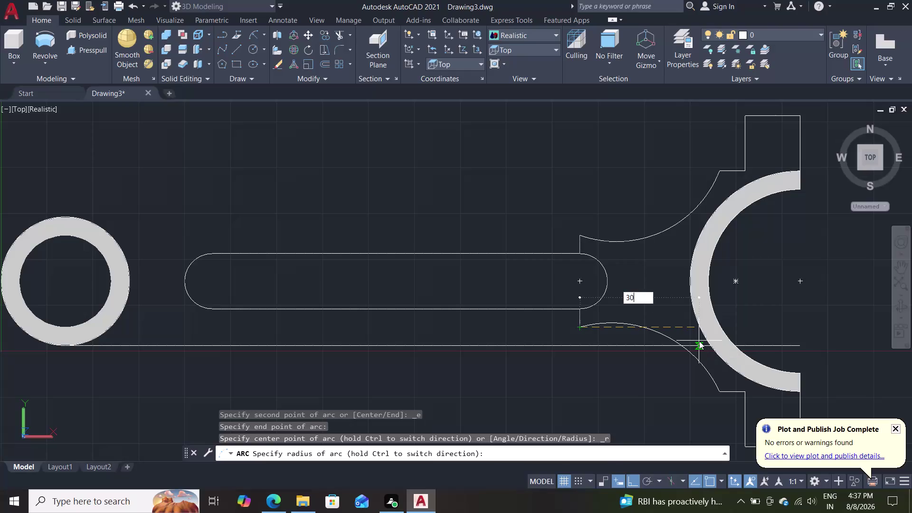
Finish the lower fillet arc with radius 30, then begin a new line.
key(Return)
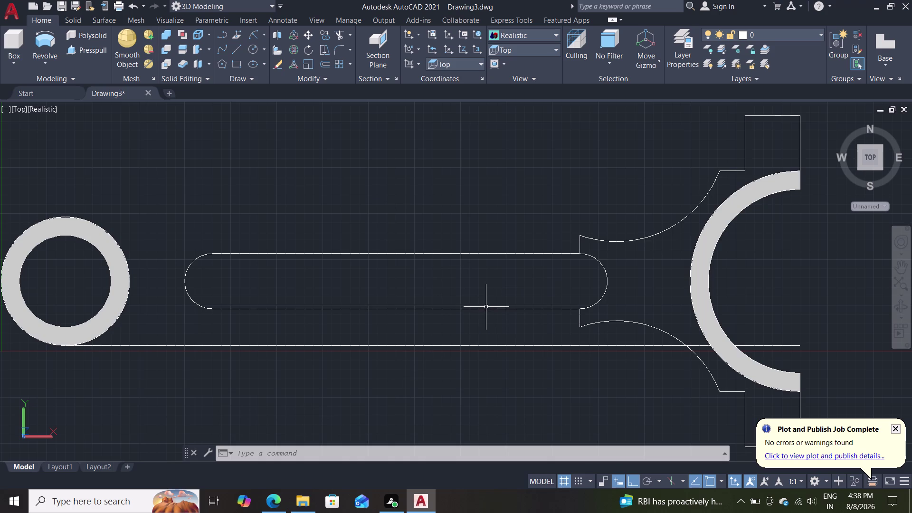
scroll(down, 3)
scroll(up, 3)
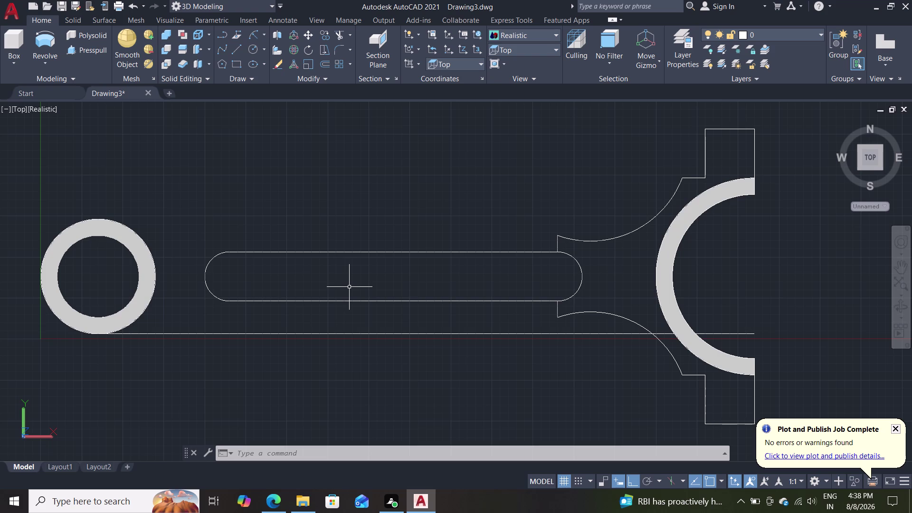
key(l)
key(Return)
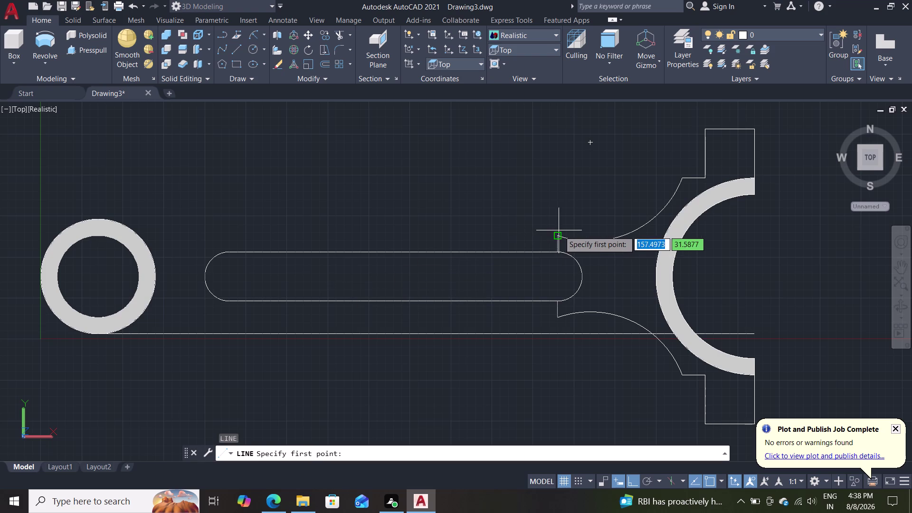
Draw the upper web edge from the big-end corner to the small-end ring.
click(558, 237)
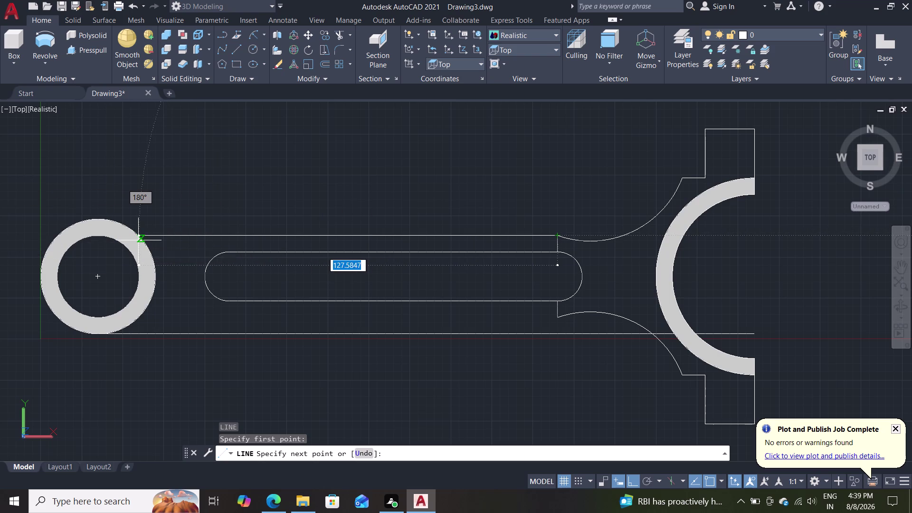
scroll(up, 3)
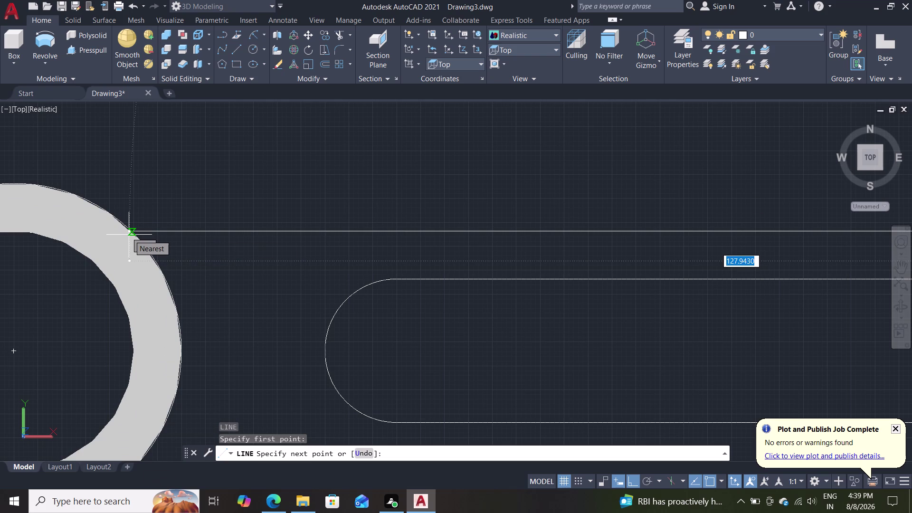
click(129, 235)
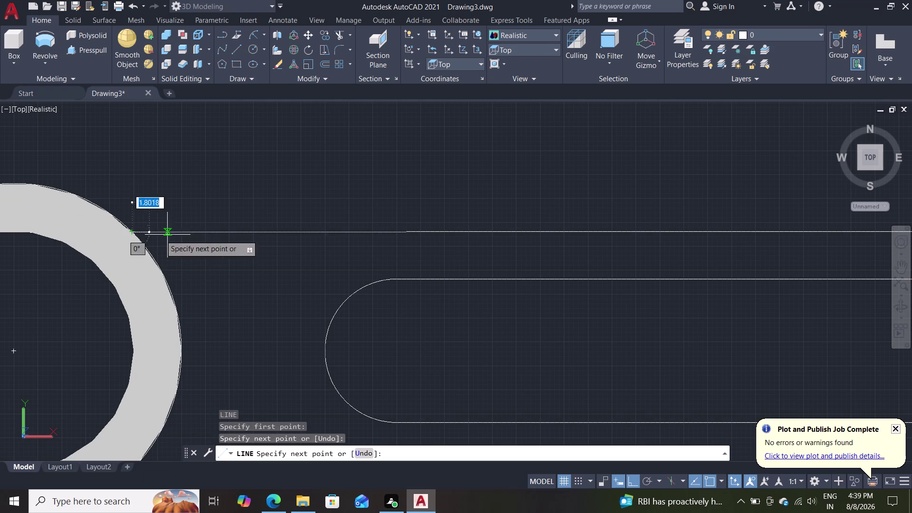
key(Escape)
scroll(down, 3)
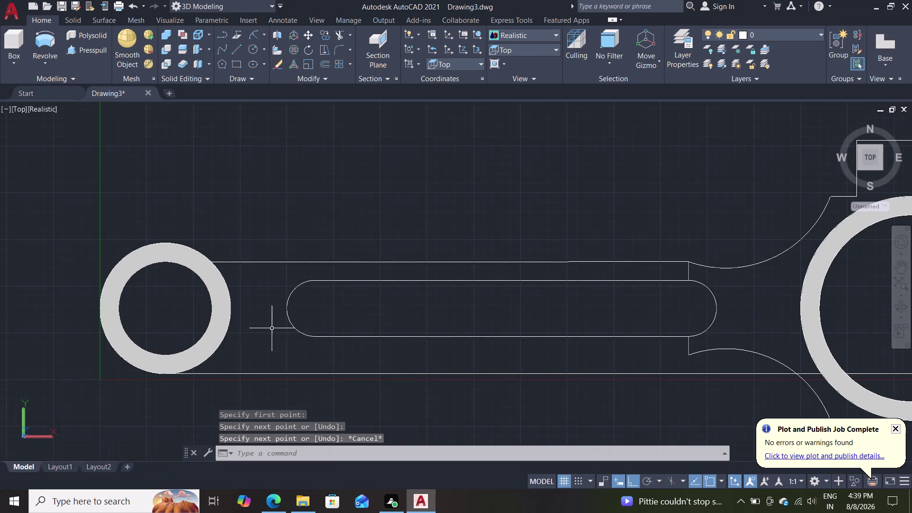
Draw the lower web edge from the big end to the small-end ring.
key(l)
key(Return)
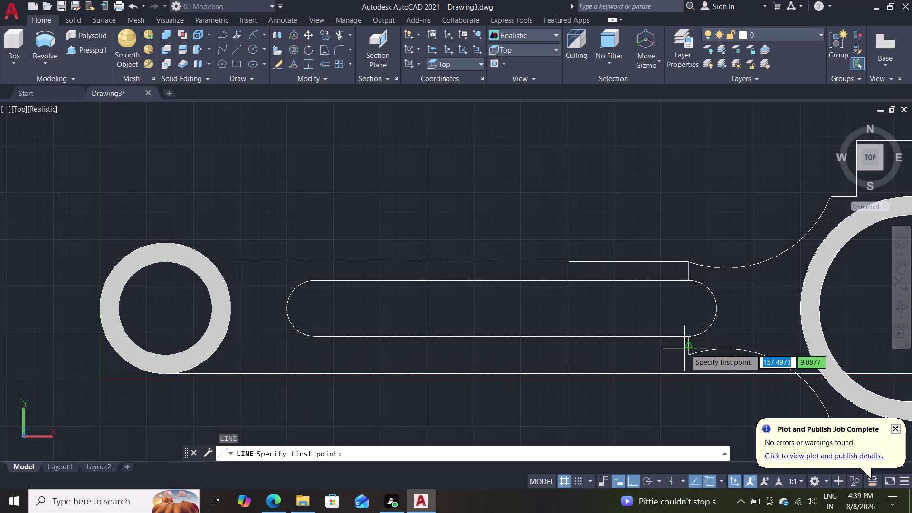
click(689, 354)
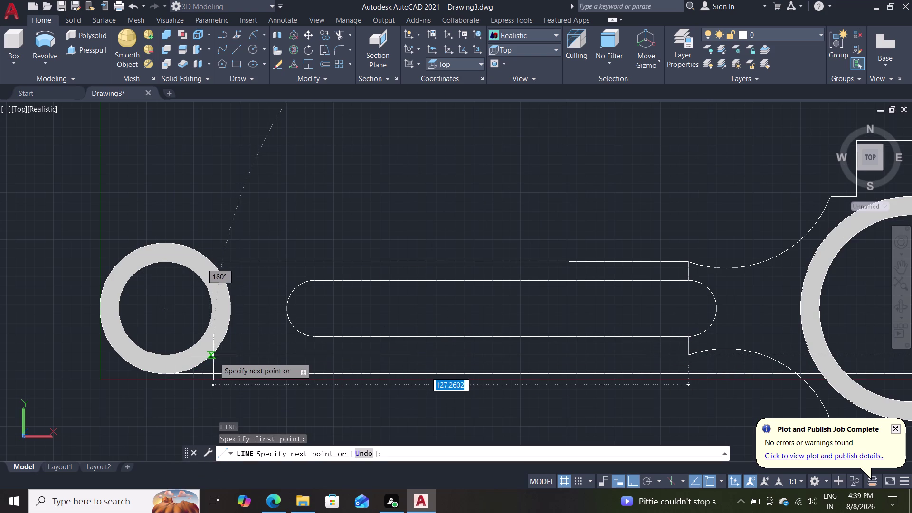
click(214, 357)
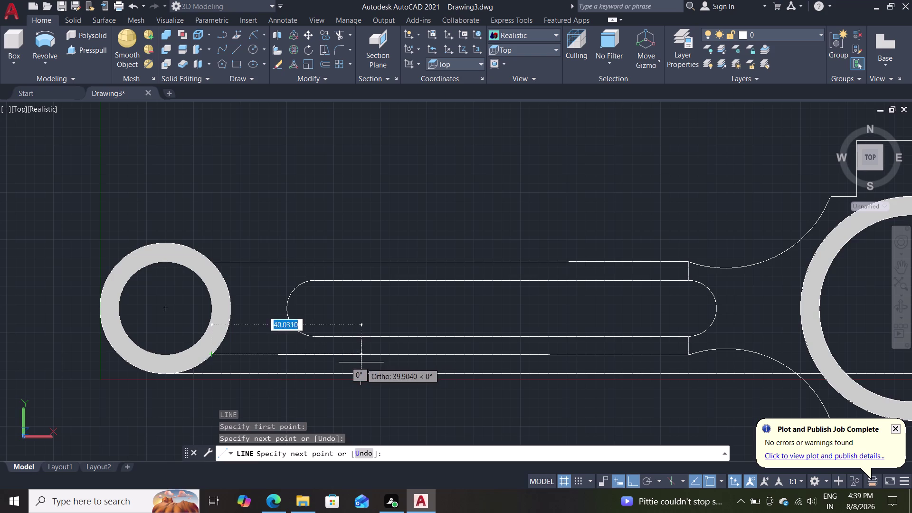
key(Escape)
scroll(up, 3)
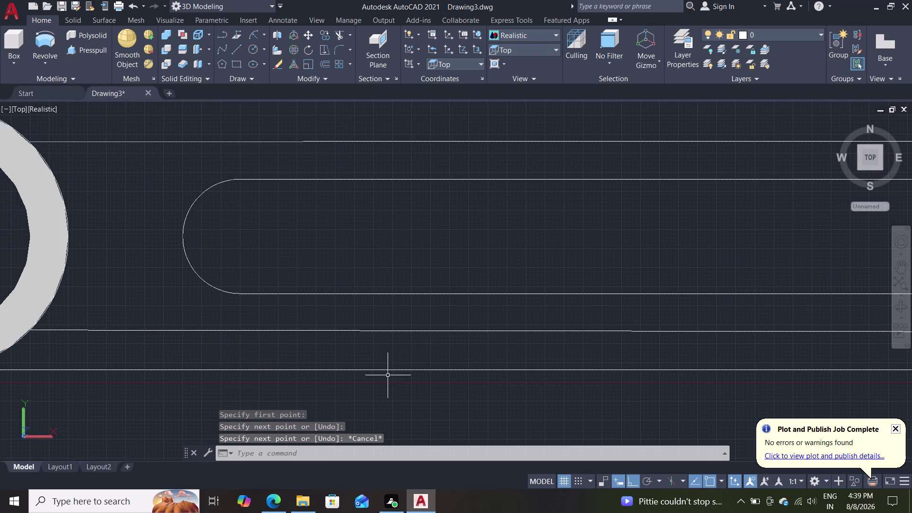
scroll(down, 3)
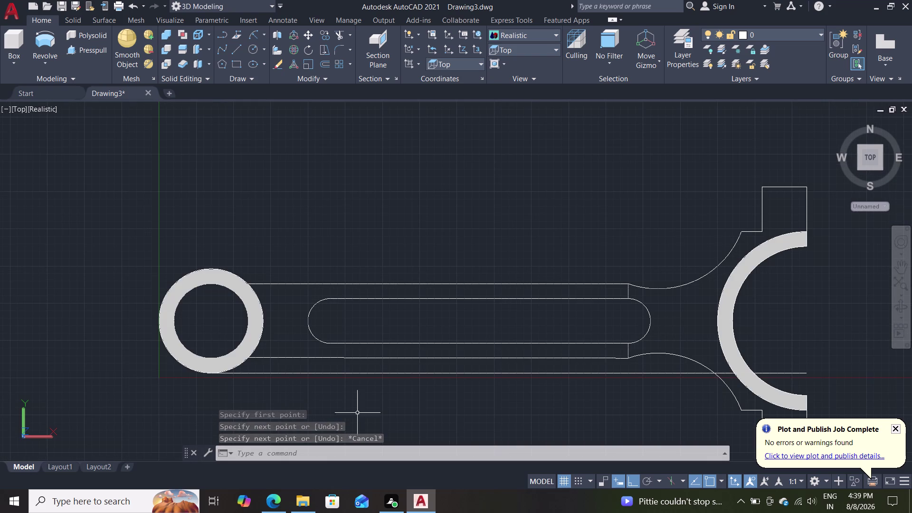
Delete the stray short line and the old lower web edge.
click(628, 352)
key(Delete)
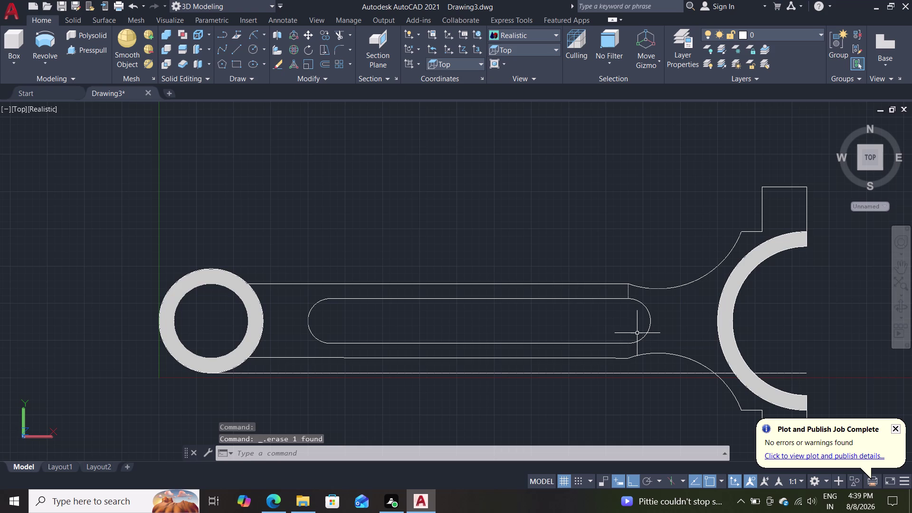
click(627, 295)
key(Delete)
click(576, 360)
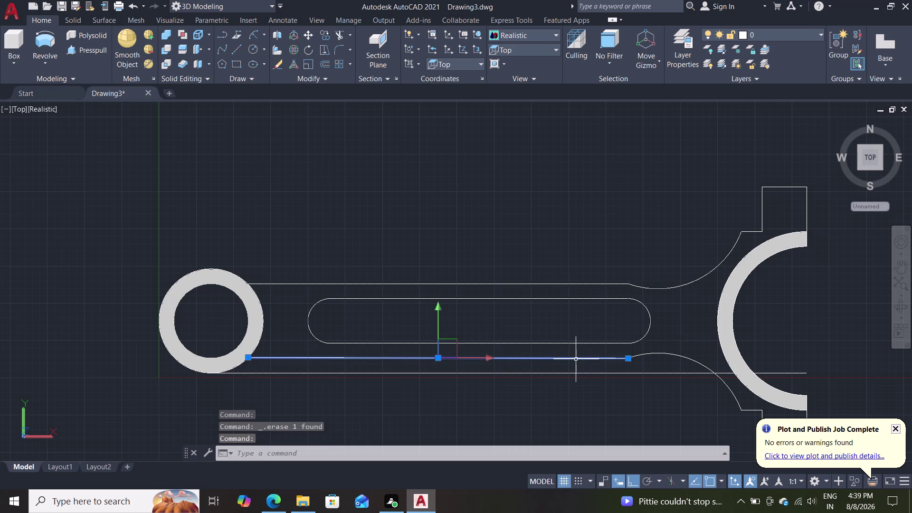
key(Delete)
Redraw the lower web edge from the web corner past the small-end ring.
key(l)
key(Return)
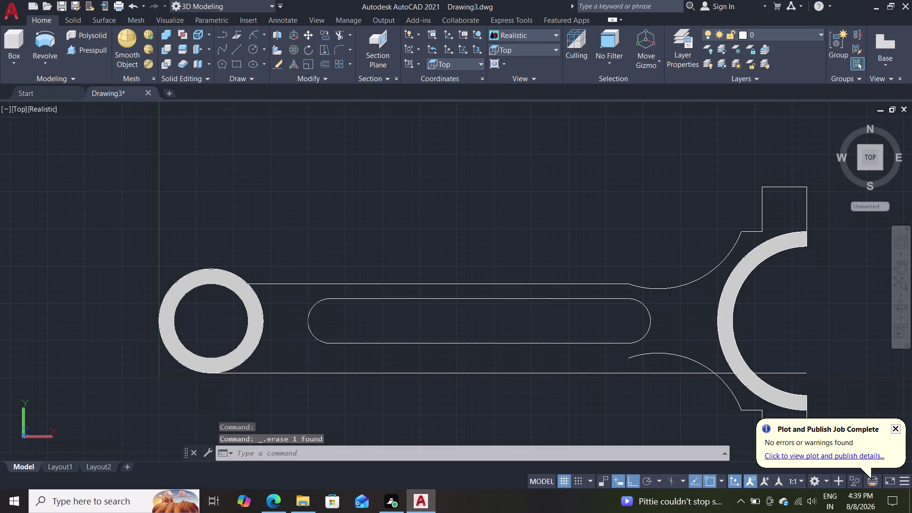
click(627, 358)
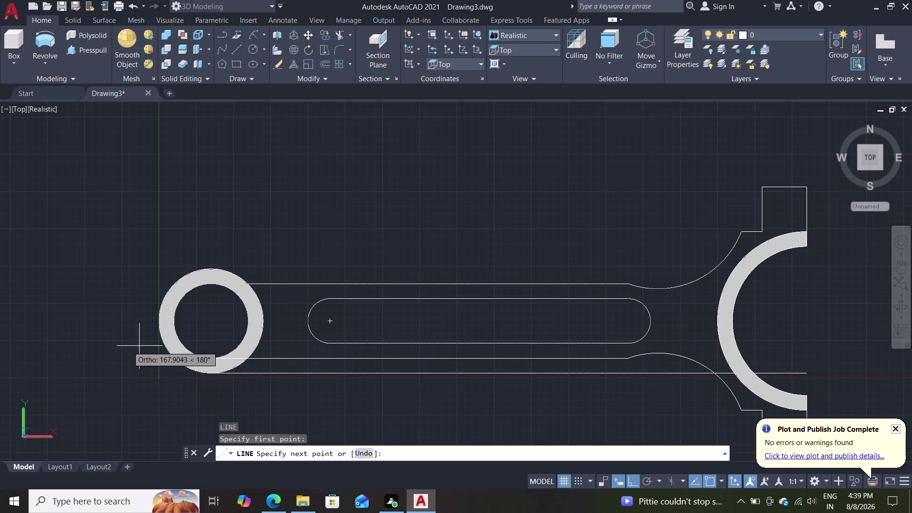
click(69, 351)
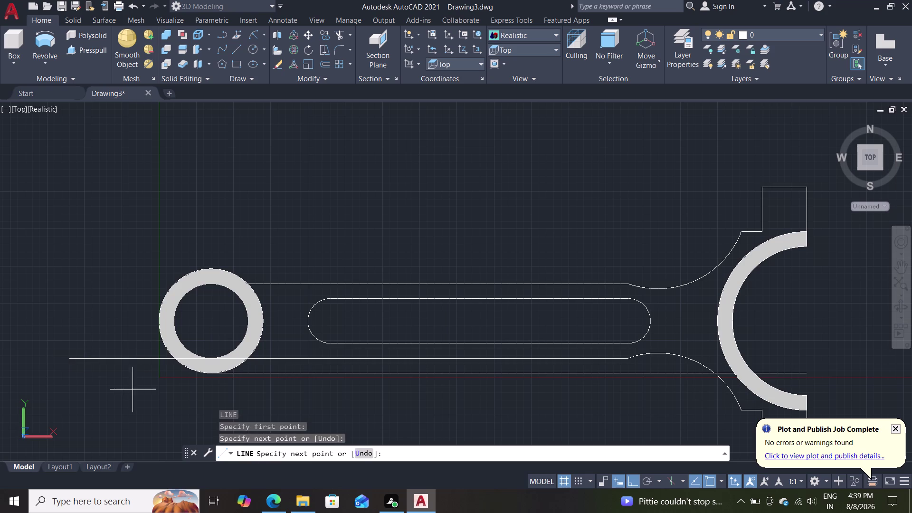
key(Escape)
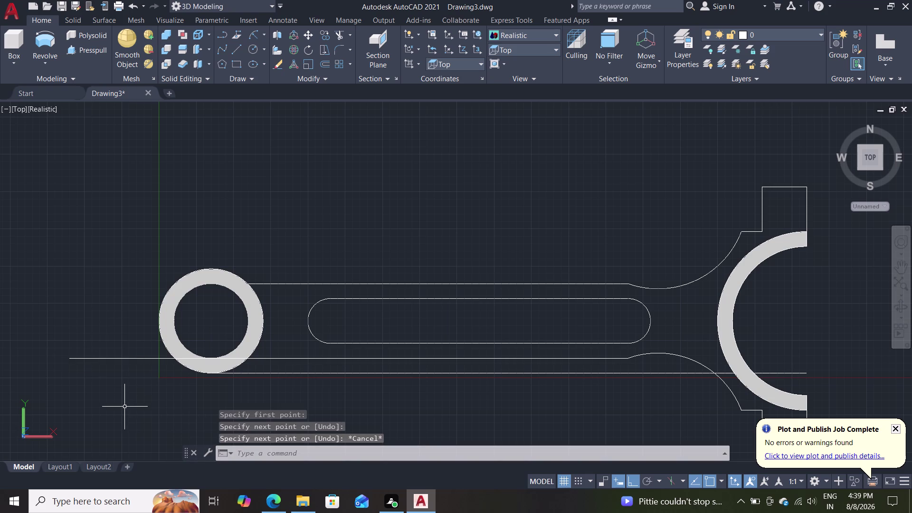
Trim the edge's overhang beyond the ring and switch to 2D Wireframe.
text(tr)
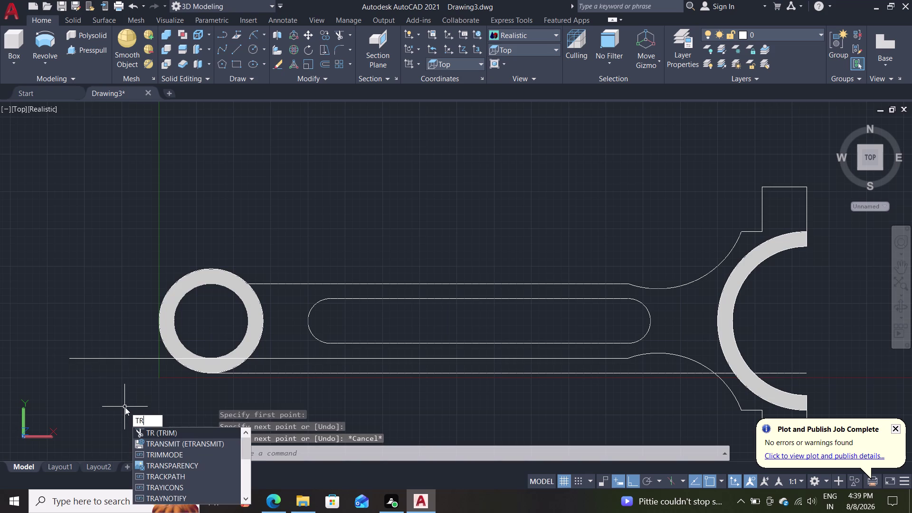
key(Return)
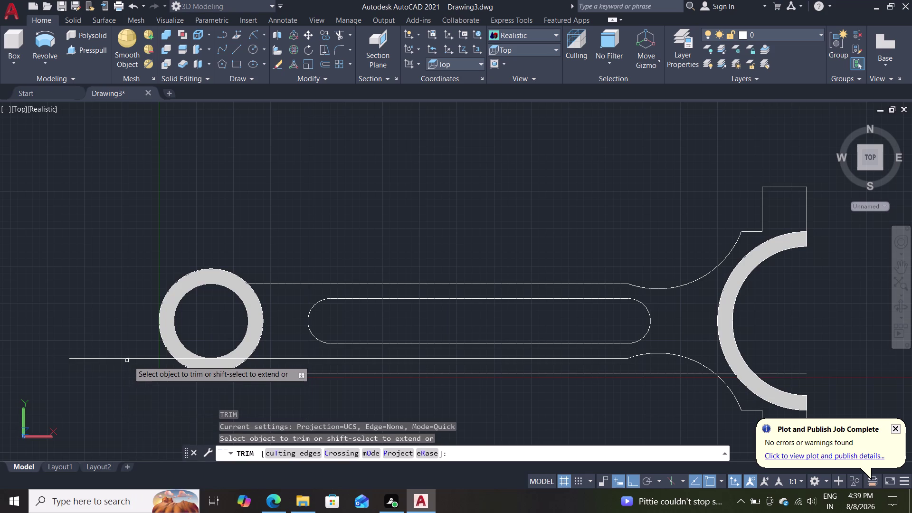
click(131, 358)
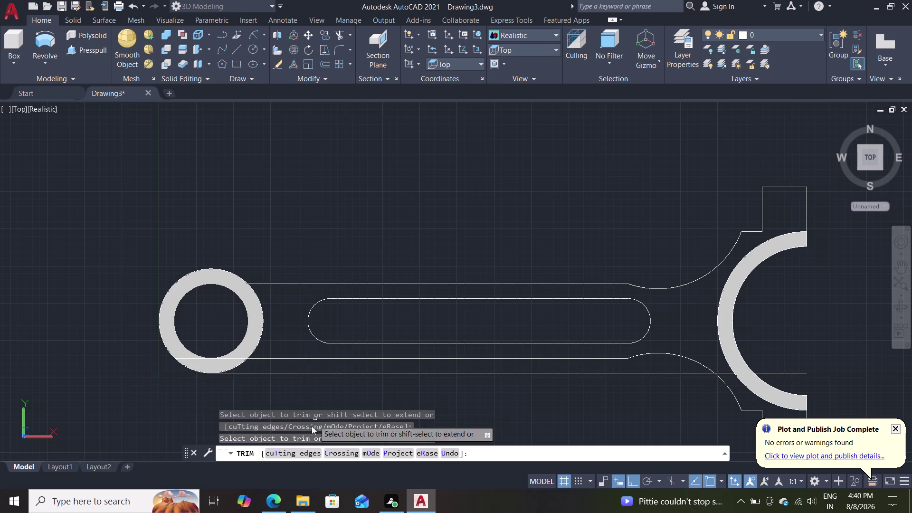
key(Escape)
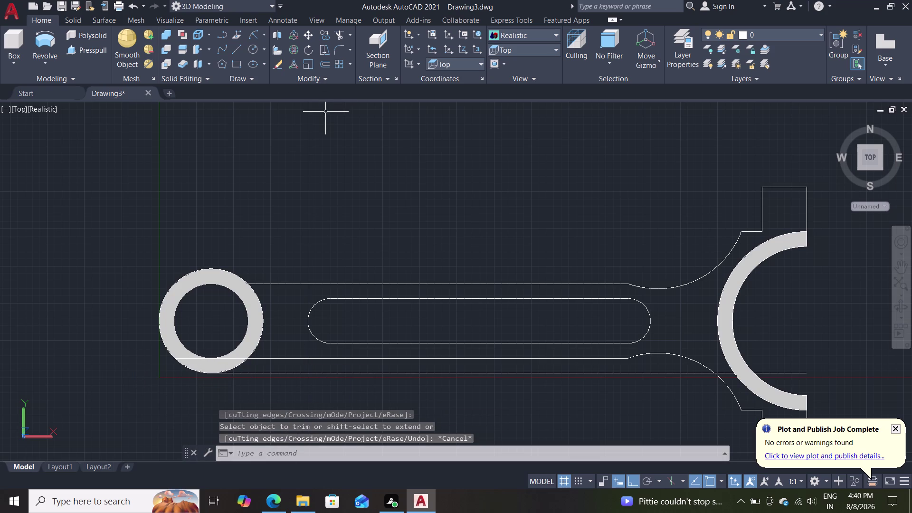
click(532, 37)
click(506, 54)
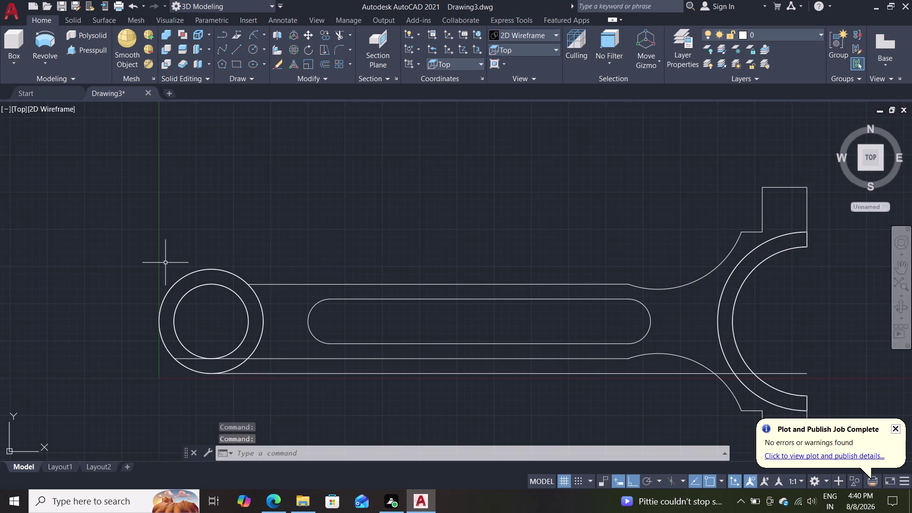
Trim the leftover web edge pieces inside the small-end ring.
key(e)
key(Return)
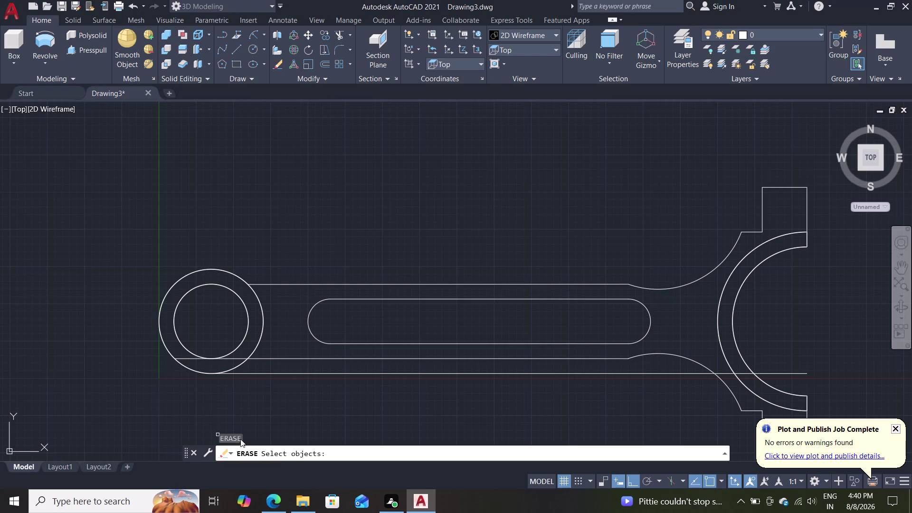
key(Escape)
key(t)
key(r)
key(Return)
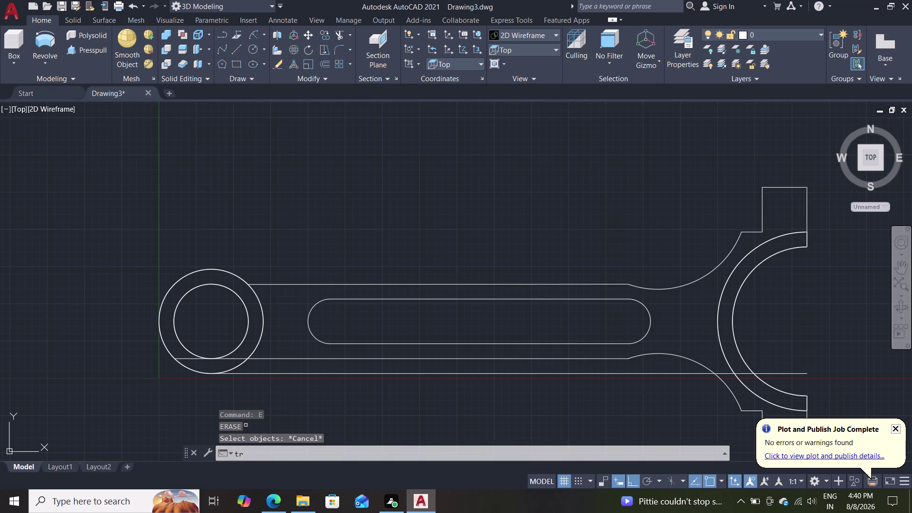
click(233, 358)
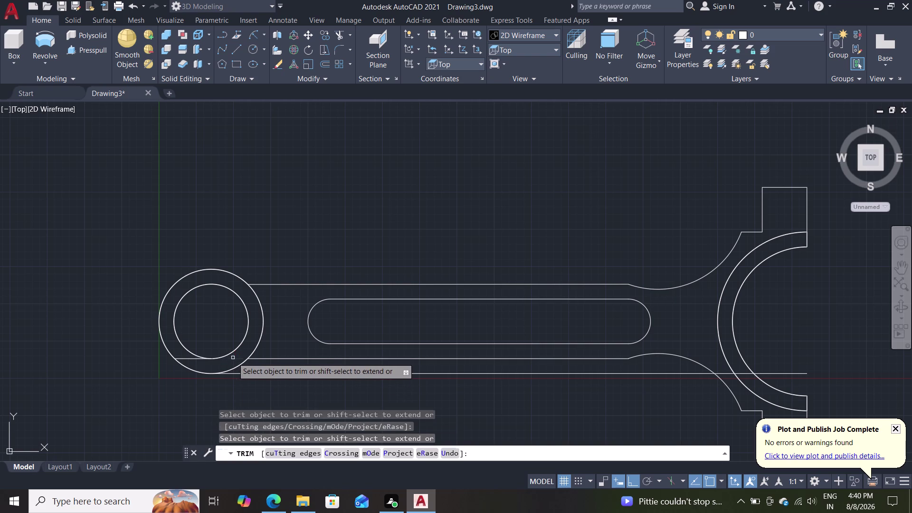
click(196, 359)
key(Escape)
Erase the long horizontal construction line beneath the shank.
key(Escape)
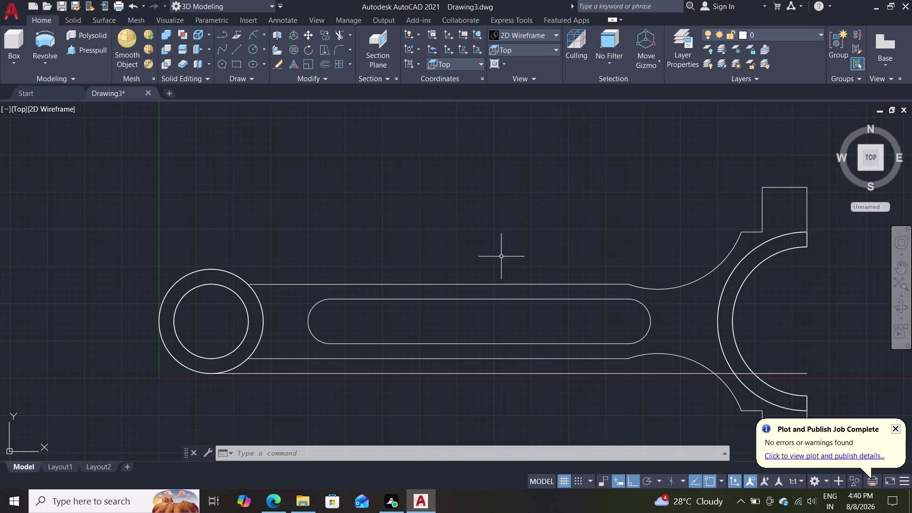
double_click(583, 375)
key(Delete)
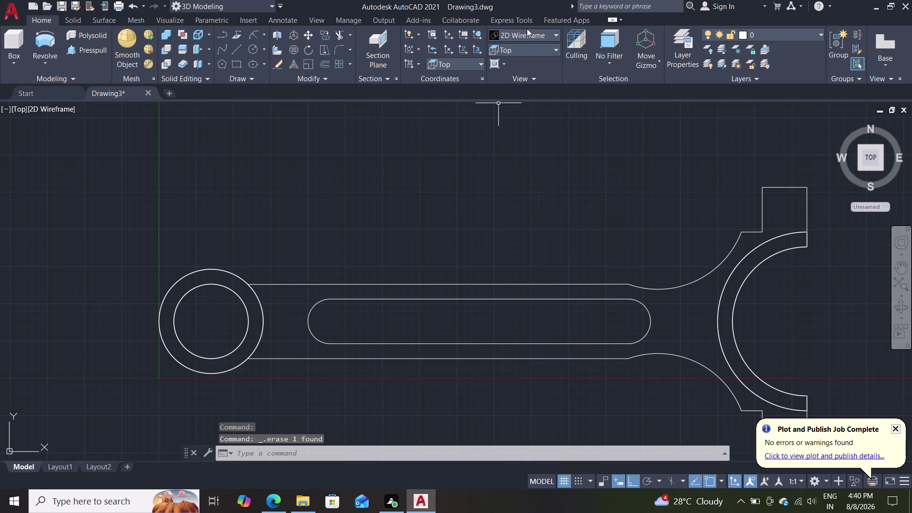
Switch to the SW Isometric view with the Shades of Gray visual style.
click(520, 51)
click(519, 134)
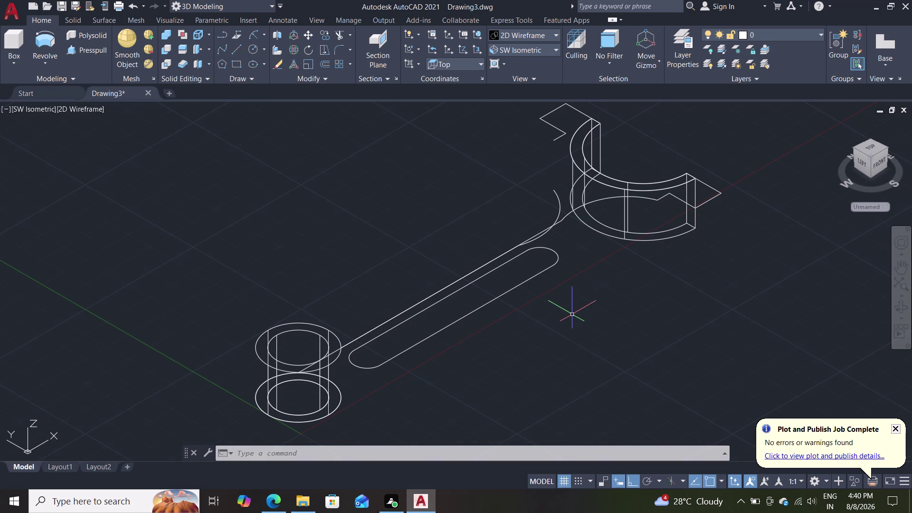
click(523, 33)
click(612, 112)
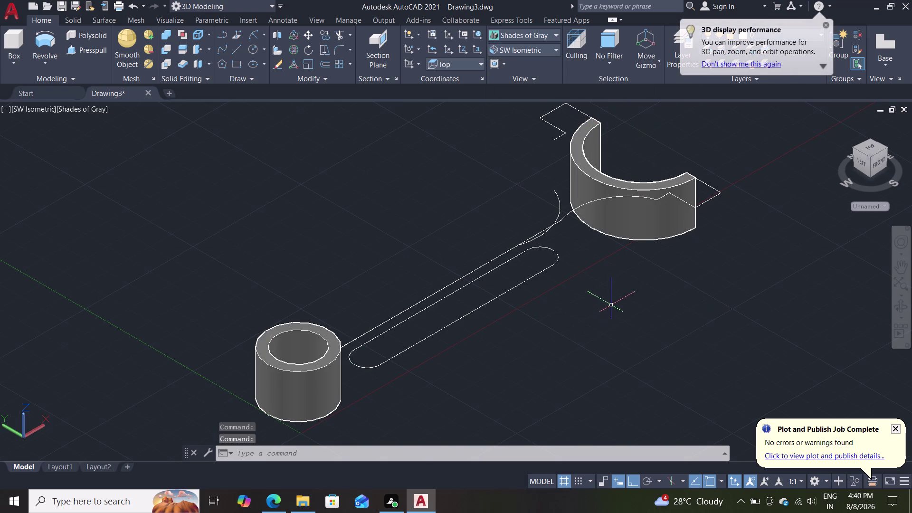
scroll(down, 3)
scroll(up, 3)
scroll(down, 3)
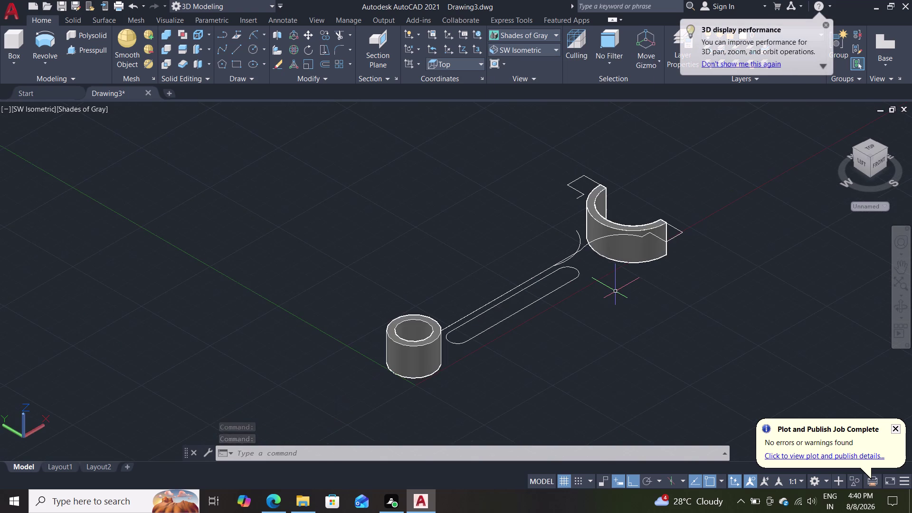
scroll(up, 3)
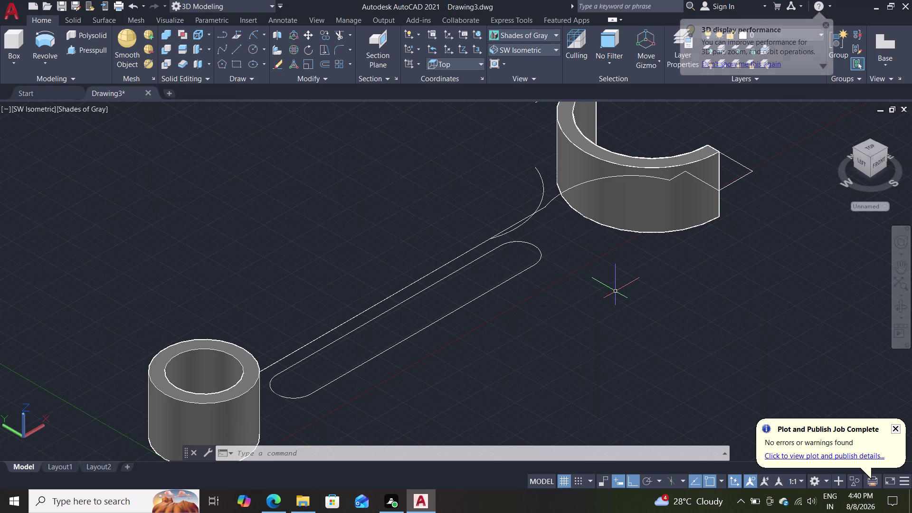
middle_drag(617, 307, 615, 304)
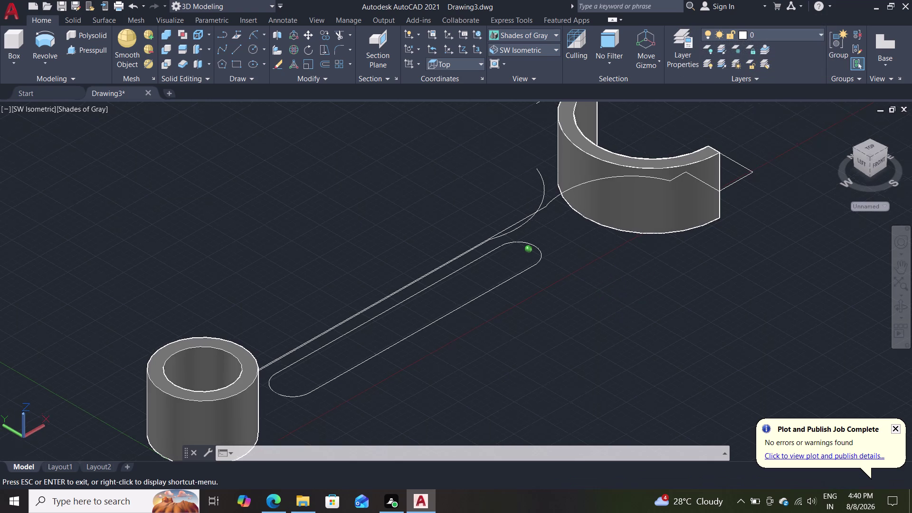
middle_drag(615, 304, 575, 367)
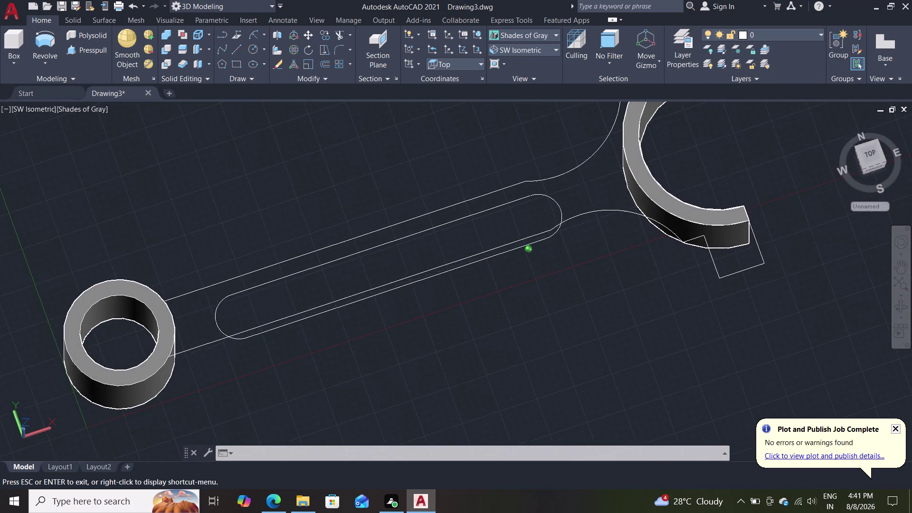
middle_drag(575, 367, 624, 342)
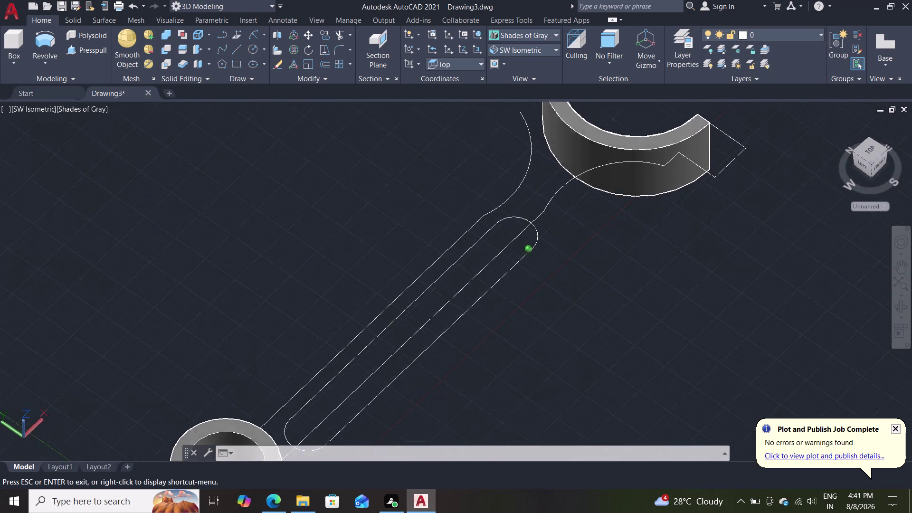
middle_drag(623, 342, 549, 328)
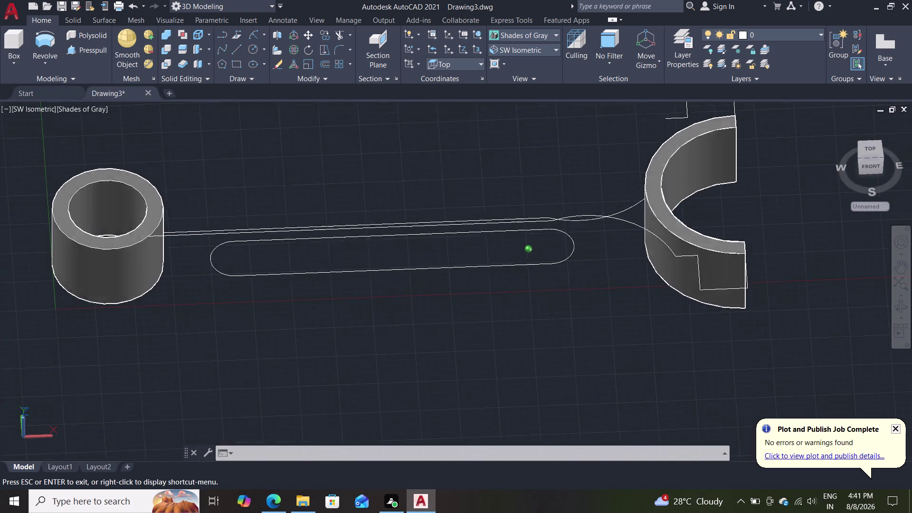
middle_drag(550, 328, 569, 295)
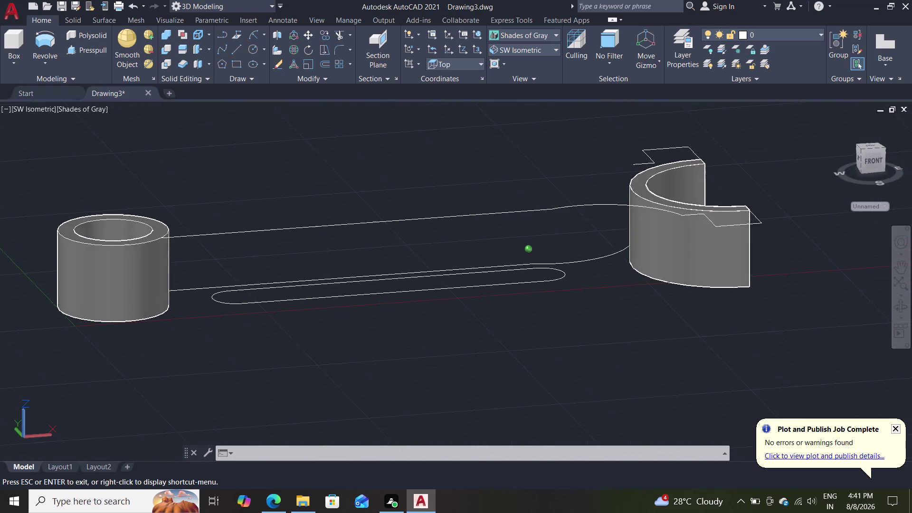
middle_drag(569, 295, 574, 344)
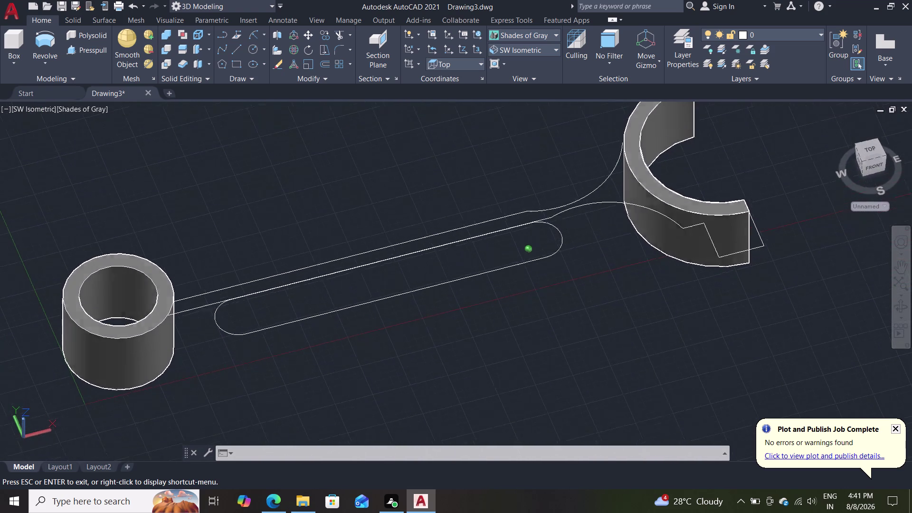
middle_drag(574, 344, 568, 392)
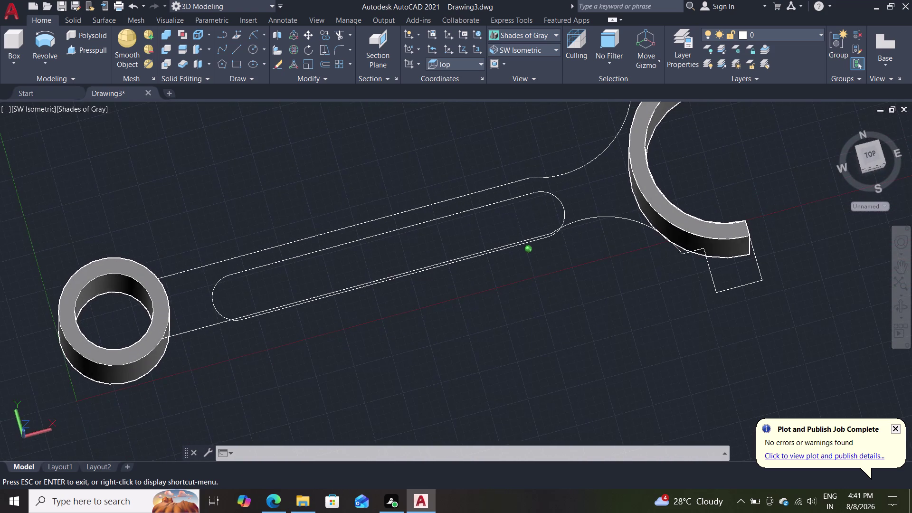
middle_drag(567, 392, 562, 361)
scroll(down, 3)
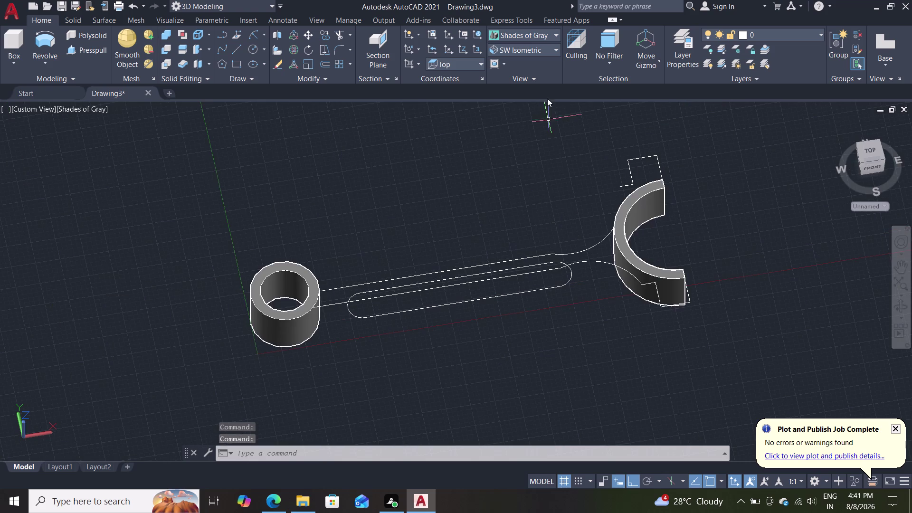
scroll(up, 3)
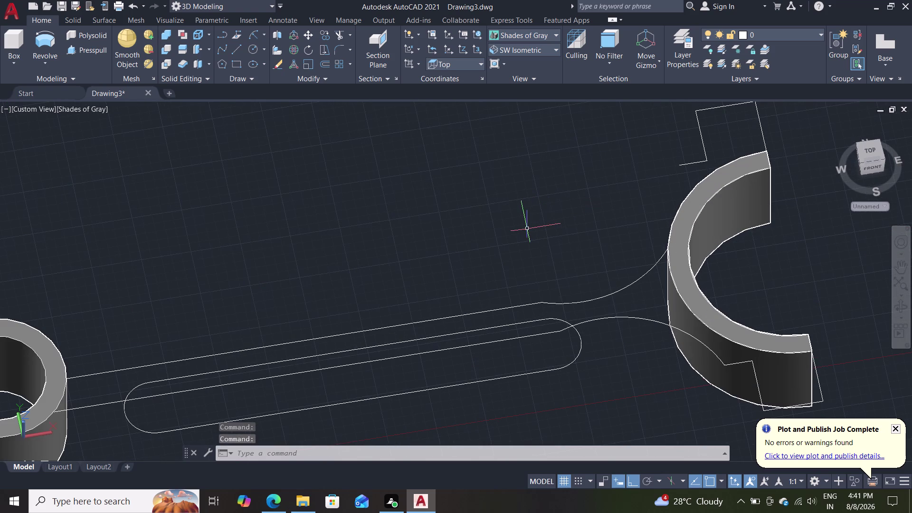
key(m)
key(Return)
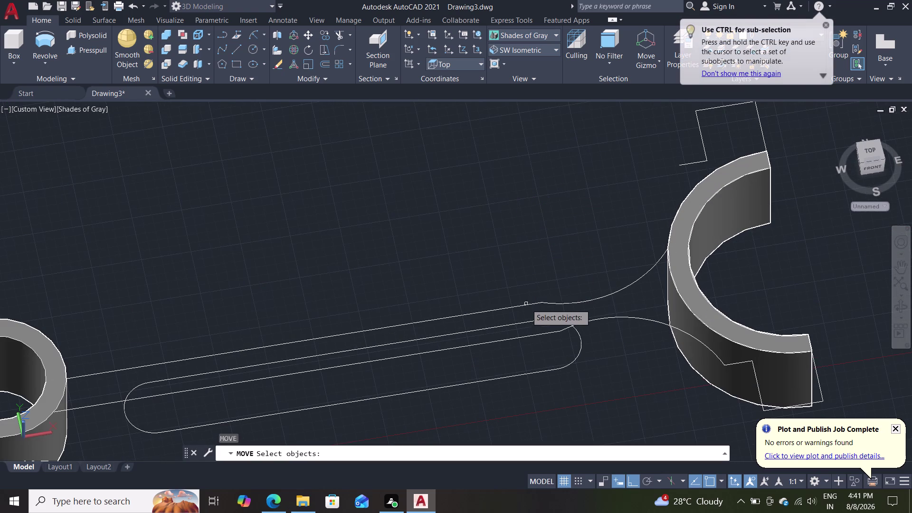
click(526, 305)
click(571, 304)
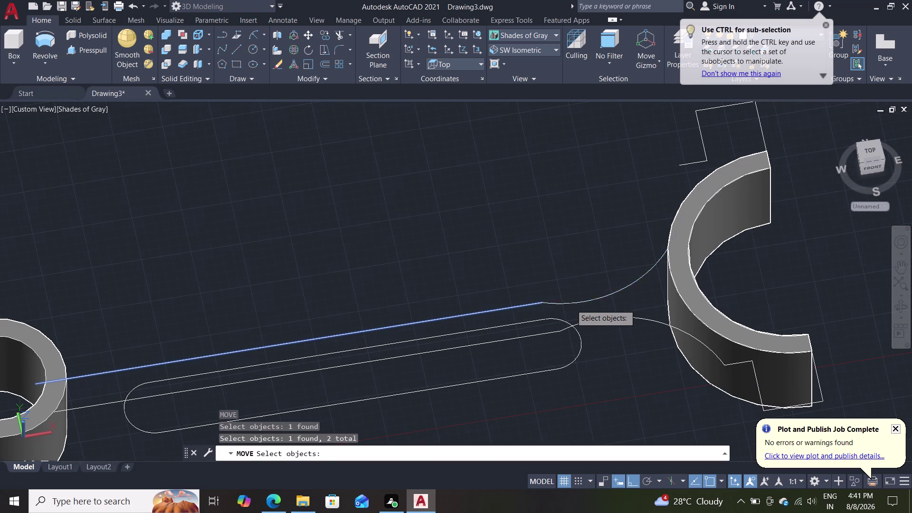
key(Return)
scroll(up, 3)
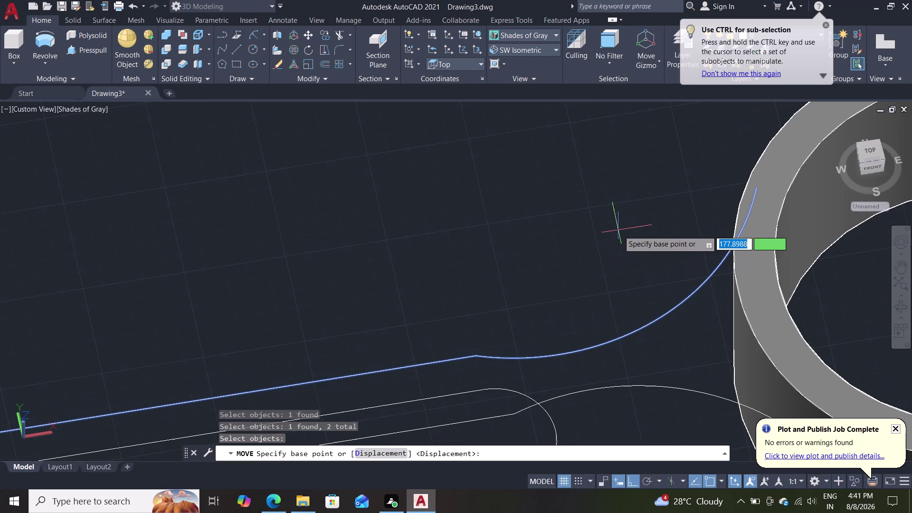
middle_drag(618, 231, 564, 284)
scroll(up, 3)
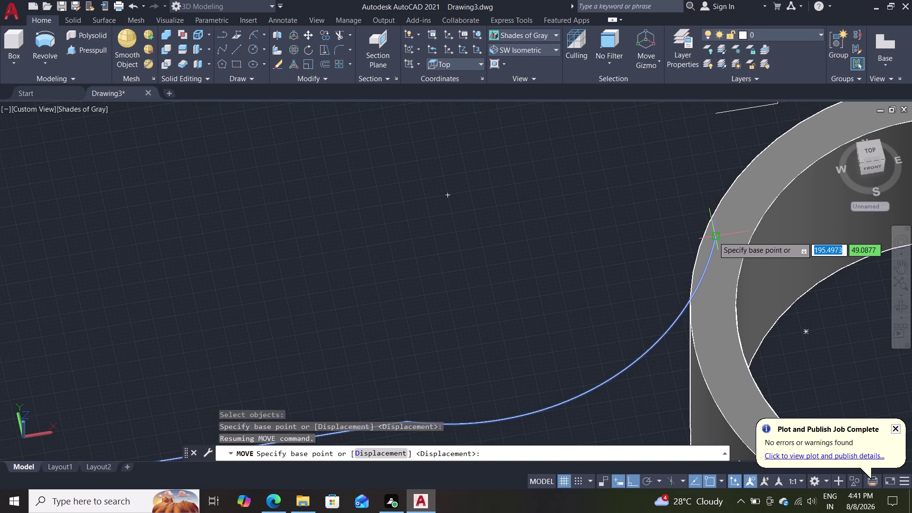
click(715, 237)
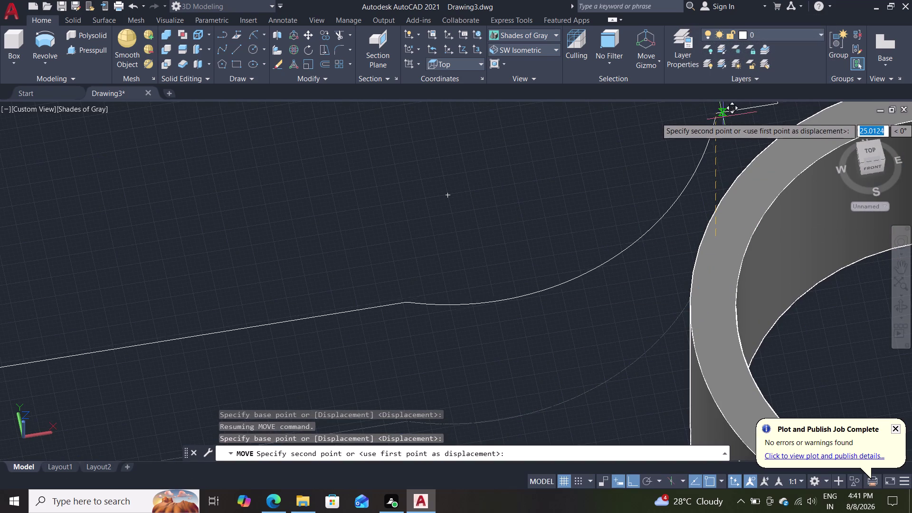
click(716, 115)
key(Escape)
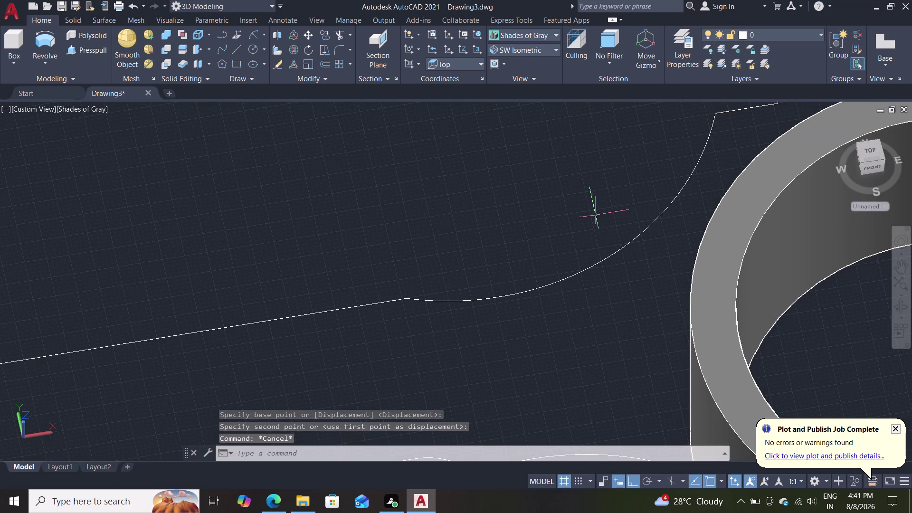
scroll(down, 3)
scroll(up, 3)
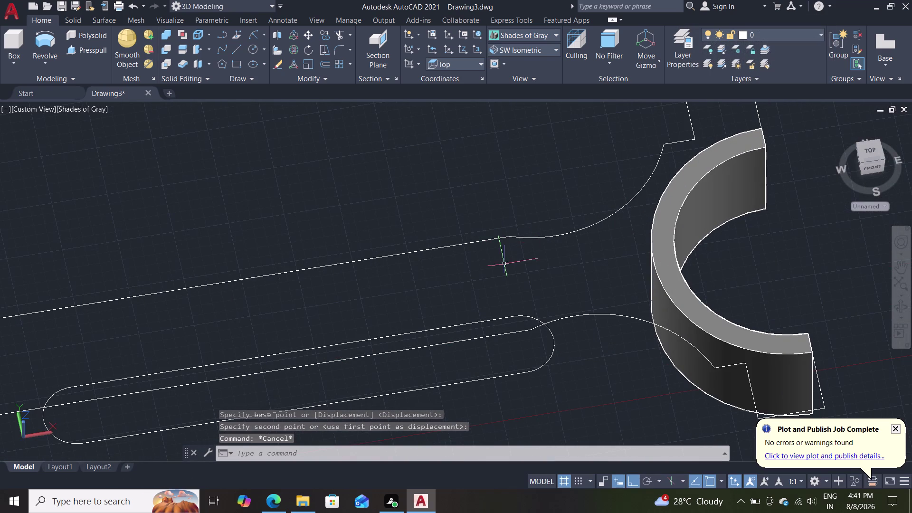
scroll(down, 3)
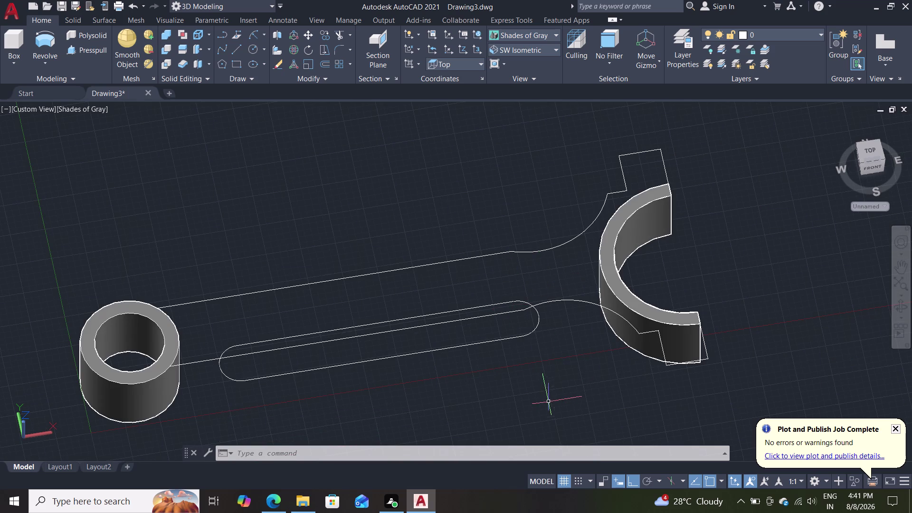
middle_drag(553, 399, 552, 311)
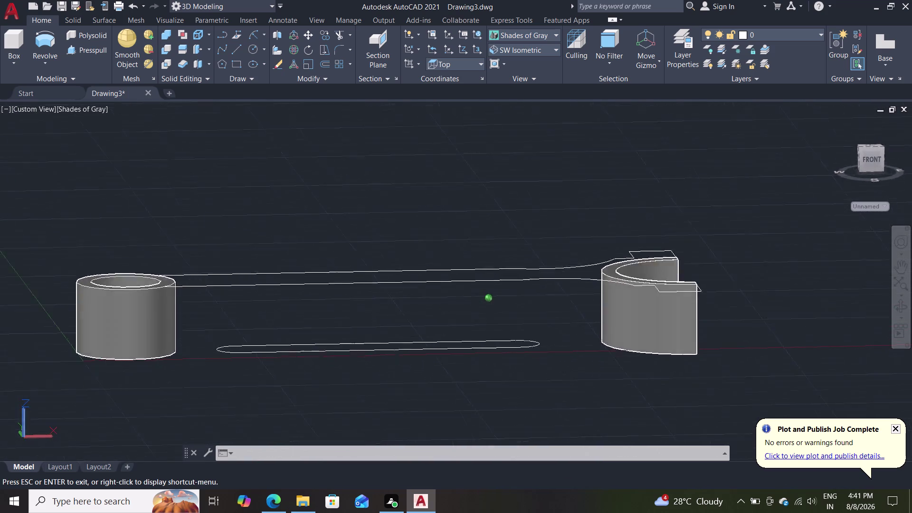
middle_drag(553, 311, 565, 332)
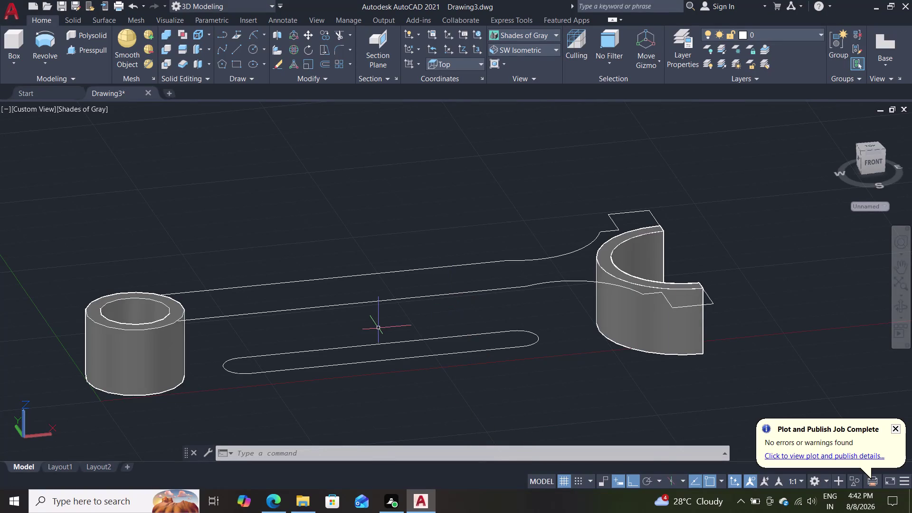
click(404, 297)
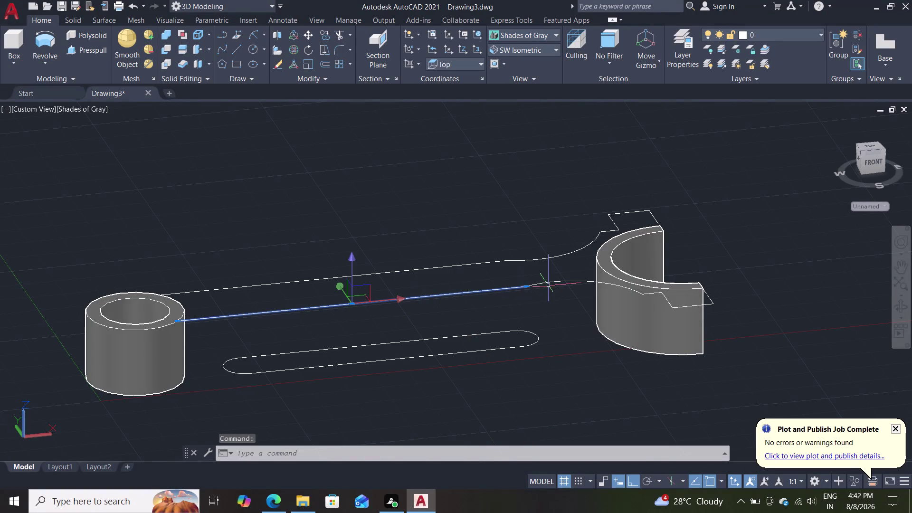
click(550, 284)
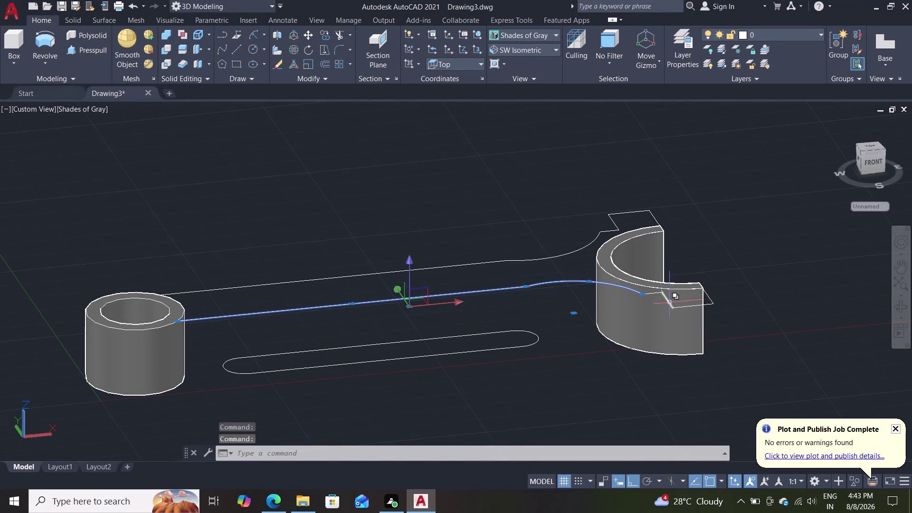
click(670, 304)
click(654, 295)
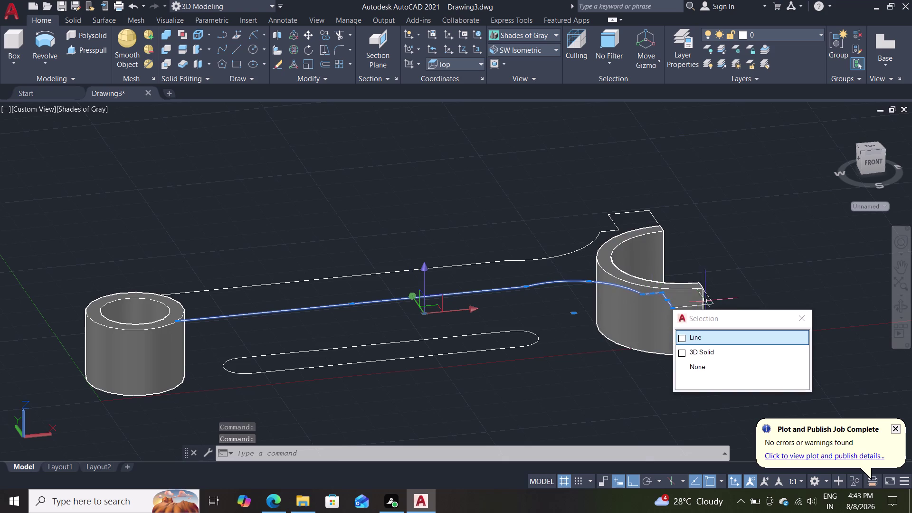
click(698, 305)
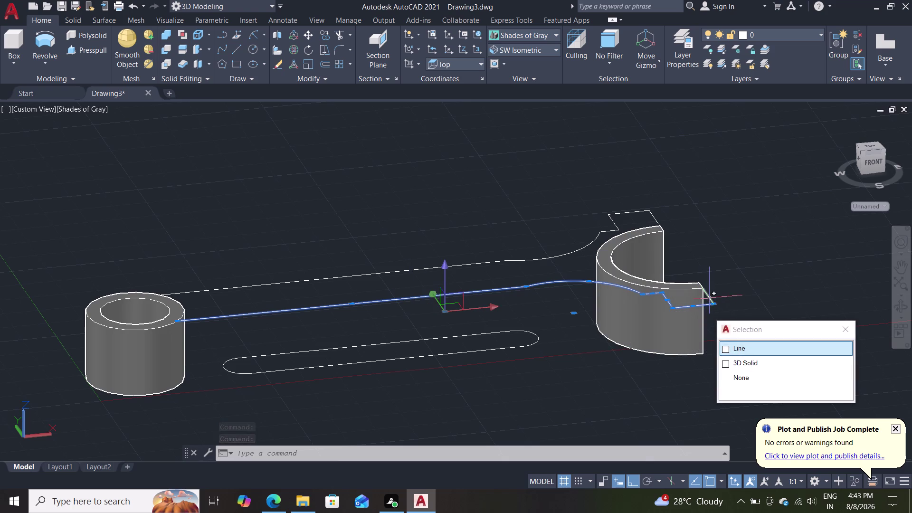
double_click(710, 298)
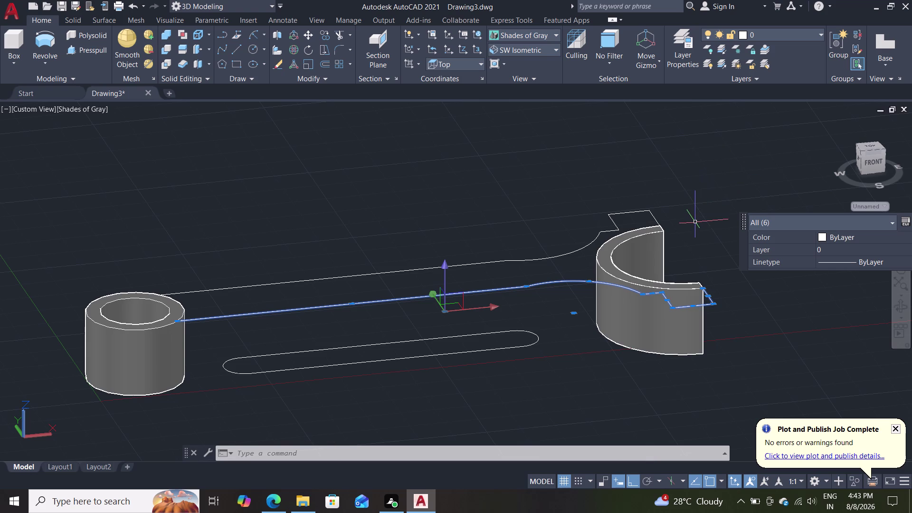
click(656, 222)
click(630, 214)
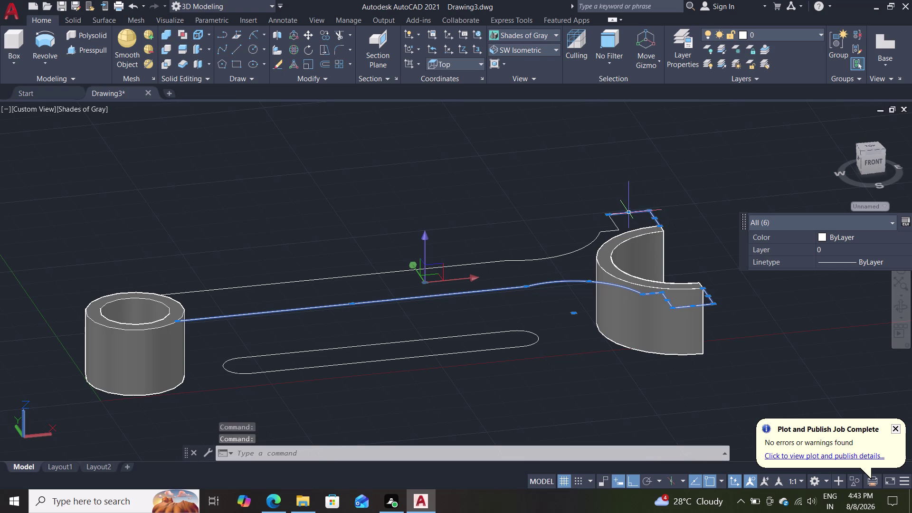
click(607, 231)
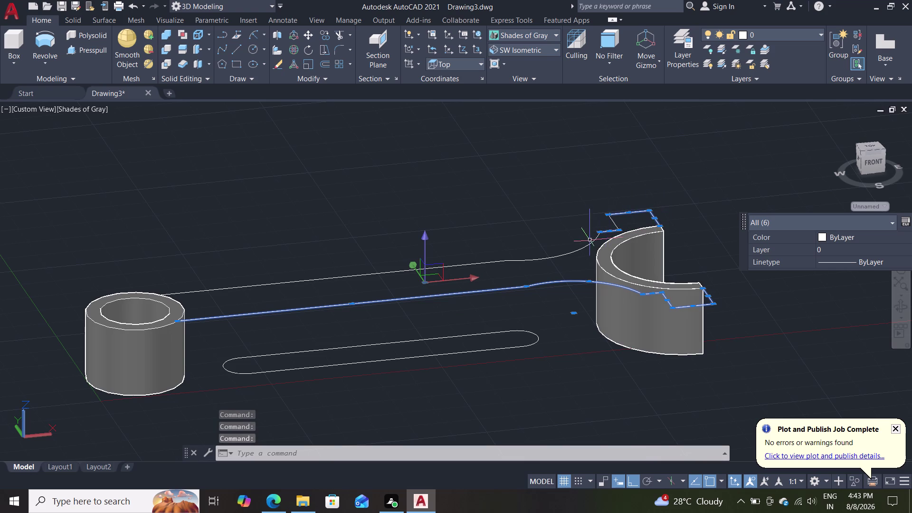
double_click(580, 247)
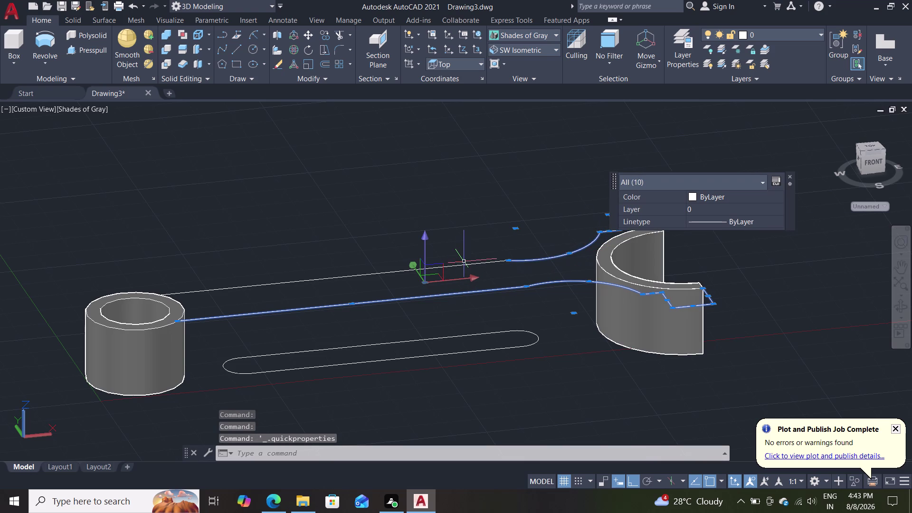
click(460, 264)
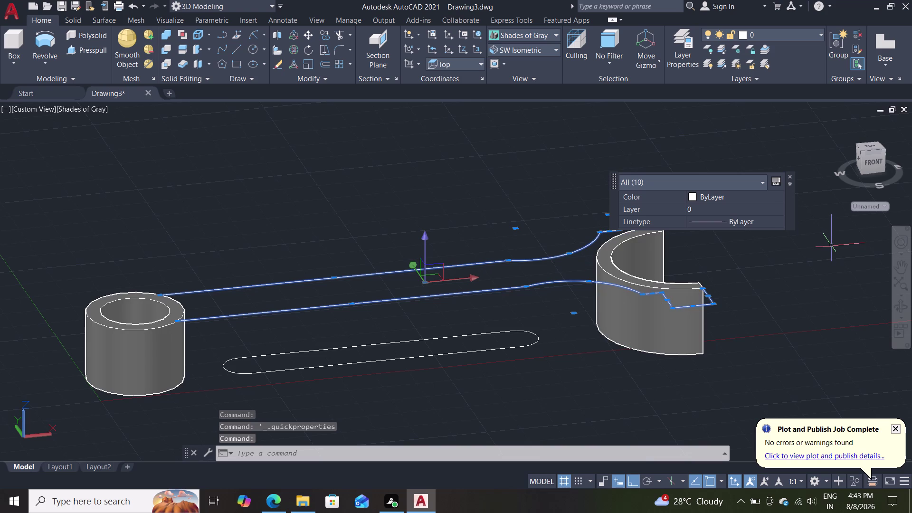
key(Escape)
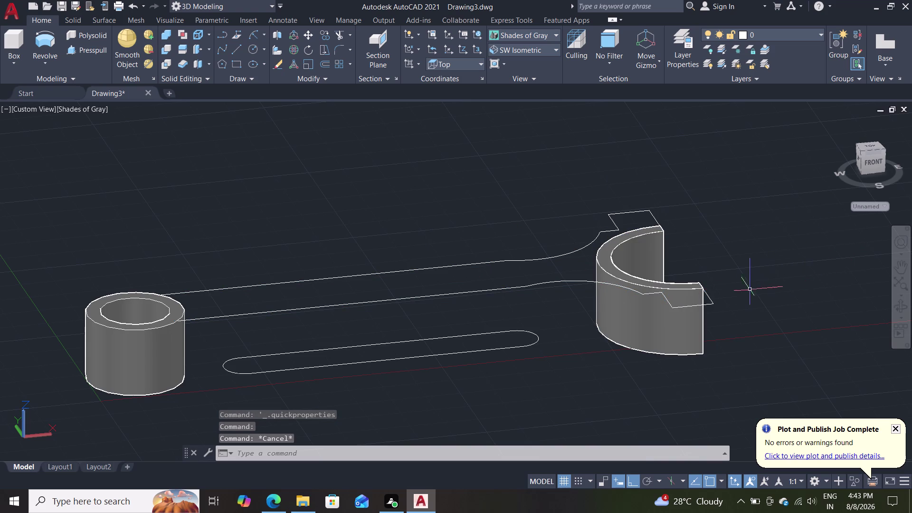
middle_drag(747, 242, 742, 316)
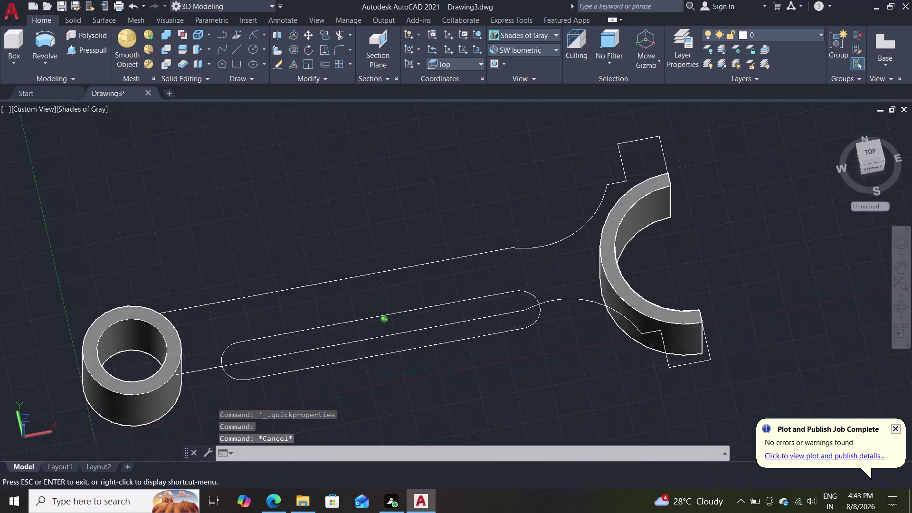
Orbit toward a top-down view and keep the Shades of Gray style.
middle_drag(743, 315, 735, 349)
scroll(down, 3)
scroll(up, 3)
middle_drag(739, 290, 716, 213)
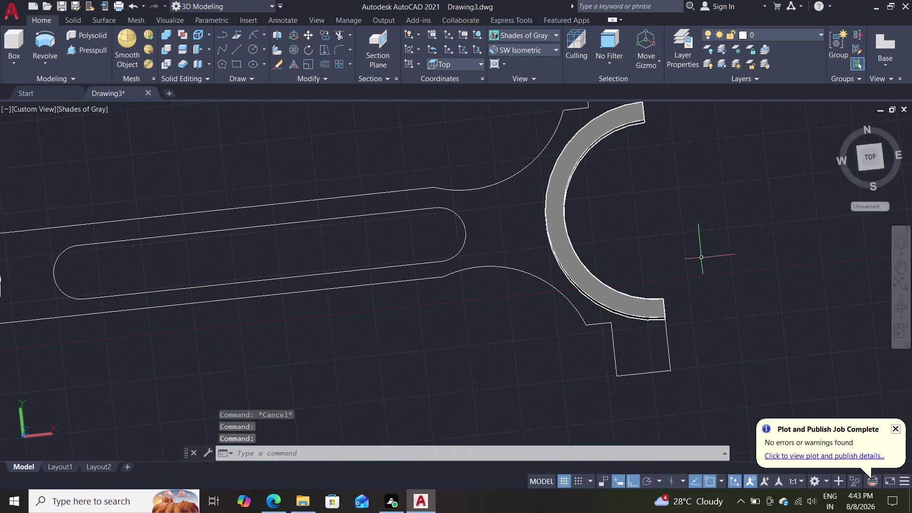
click(538, 34)
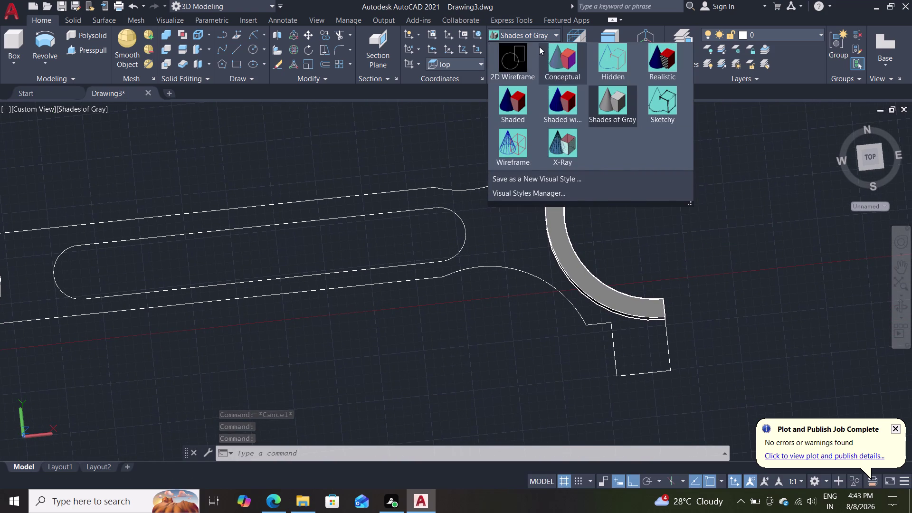
click(543, 33)
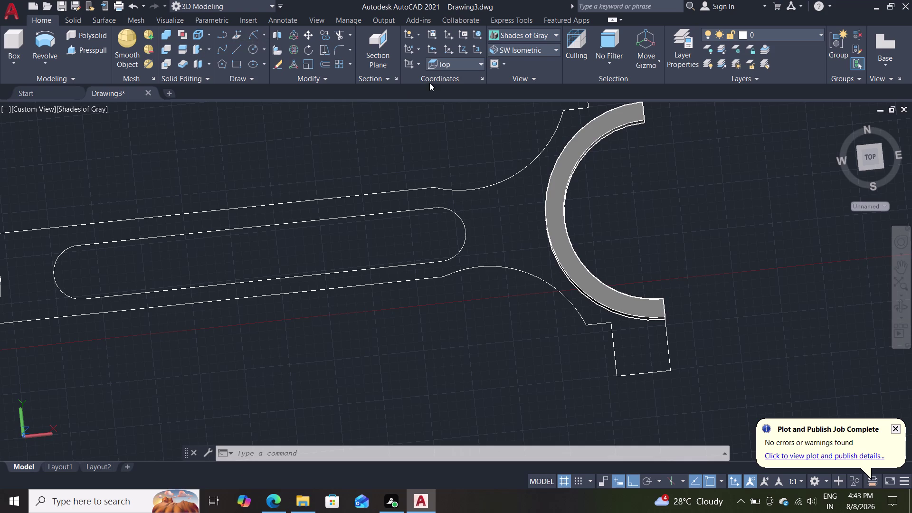
Switch to the Top preset view and pan to frame the rod.
click(533, 52)
click(525, 66)
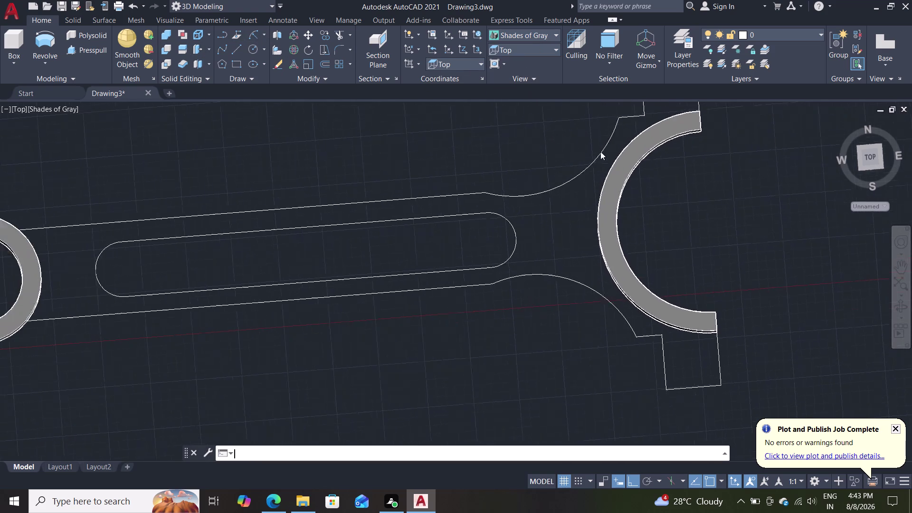
scroll(down, 3)
scroll(up, 3)
middle_drag(606, 169, 397, 119)
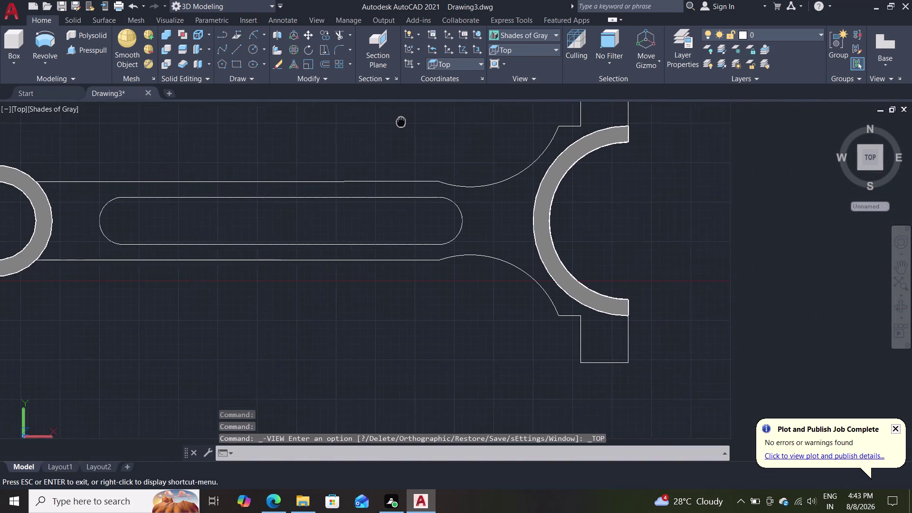
middle_drag(396, 120, 372, 123)
scroll(down, 3)
scroll(up, 3)
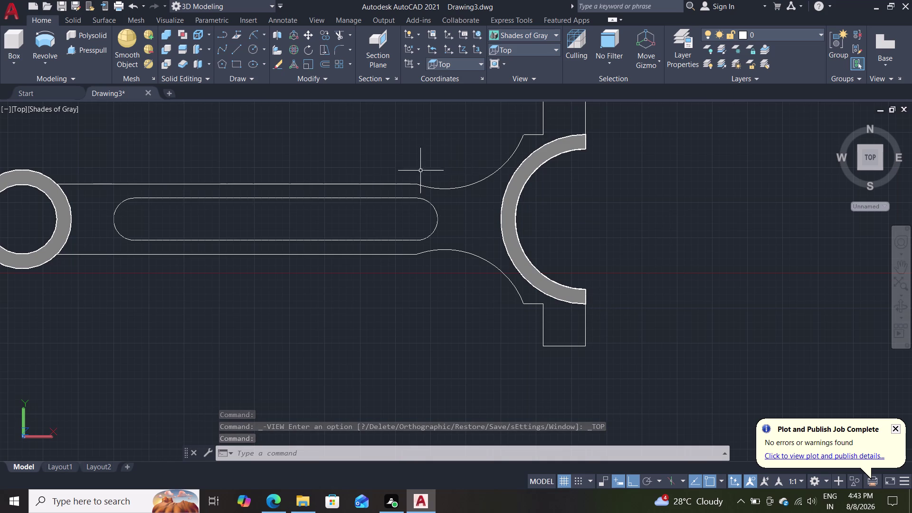
Draw a start-end-radius arc between the half ring's lower and upper ends.
key(c)
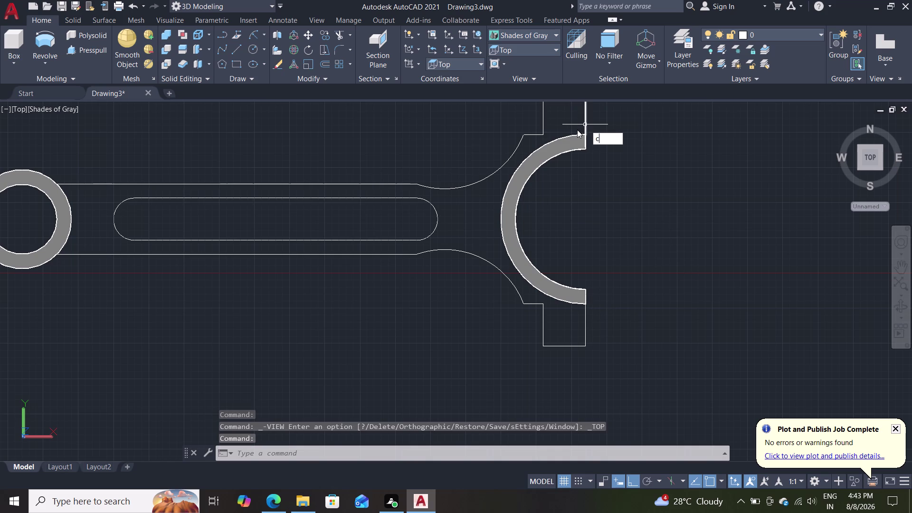
key(BackSpace)
key(BackSpace)
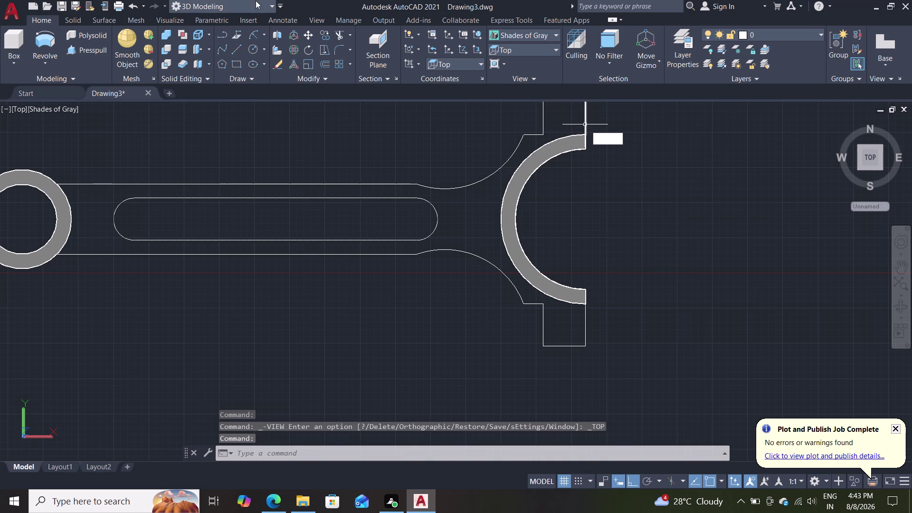
click(261, 35)
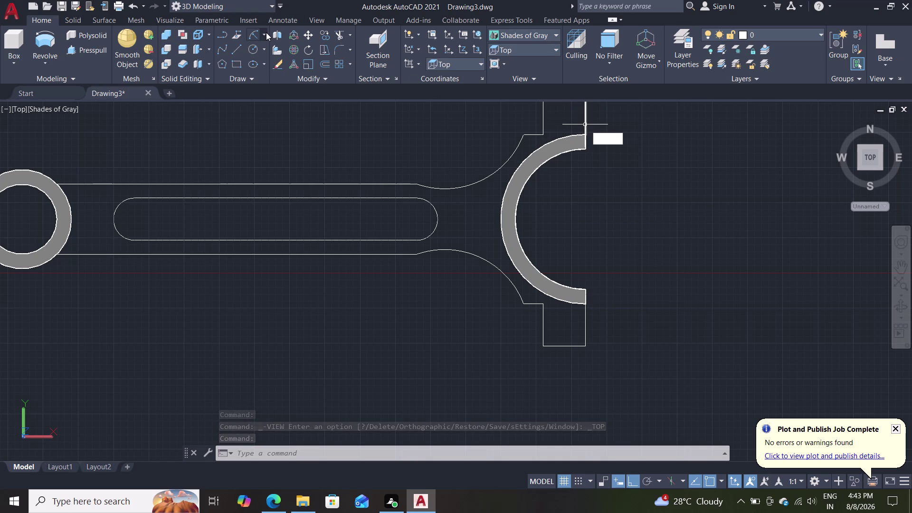
click(266, 33)
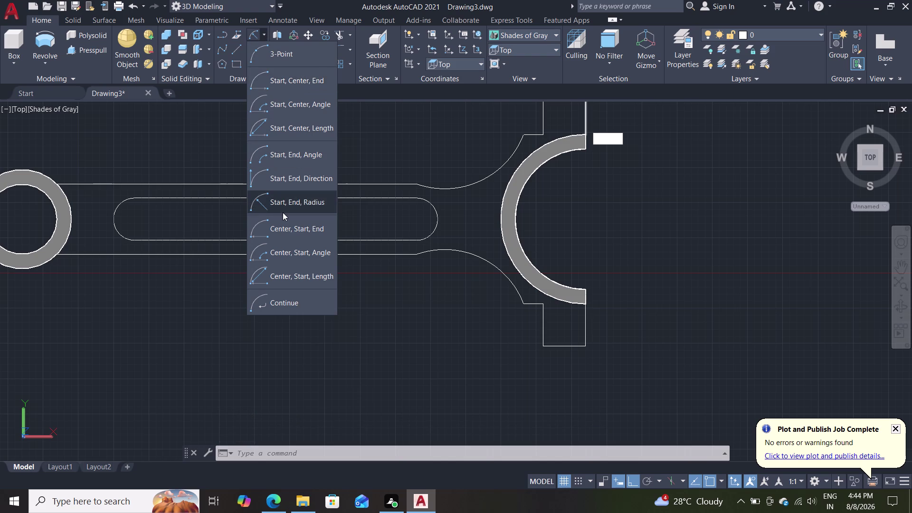
click(283, 212)
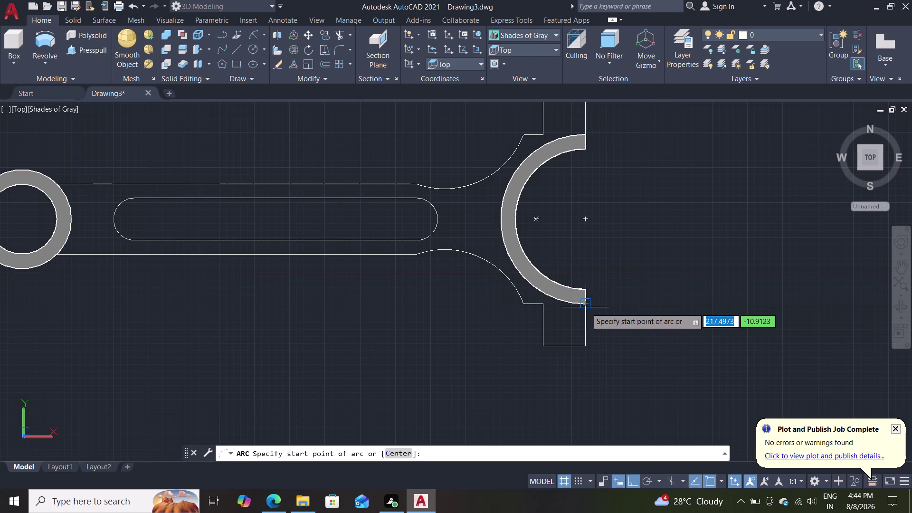
click(586, 307)
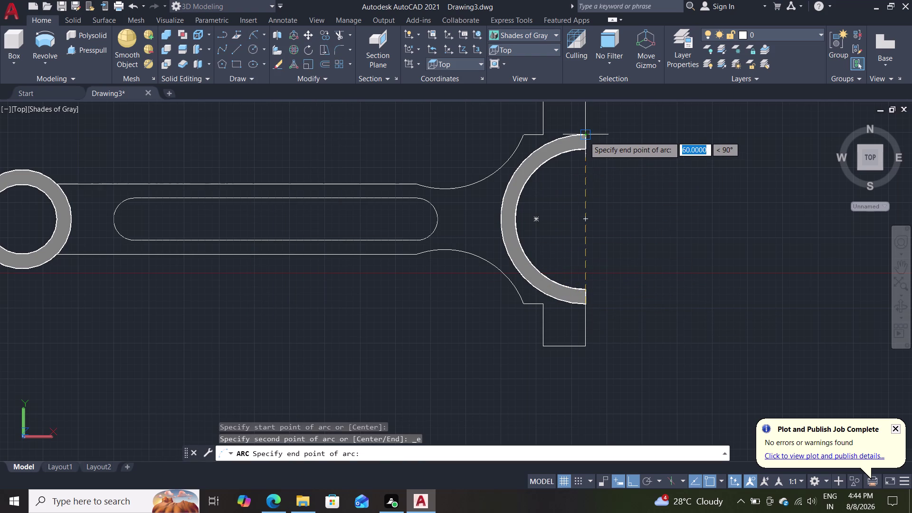
click(584, 137)
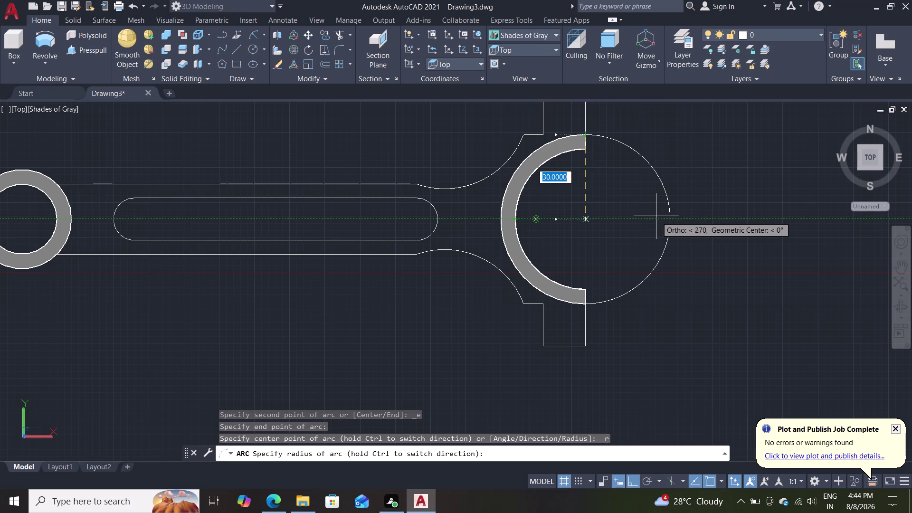
click(588, 232)
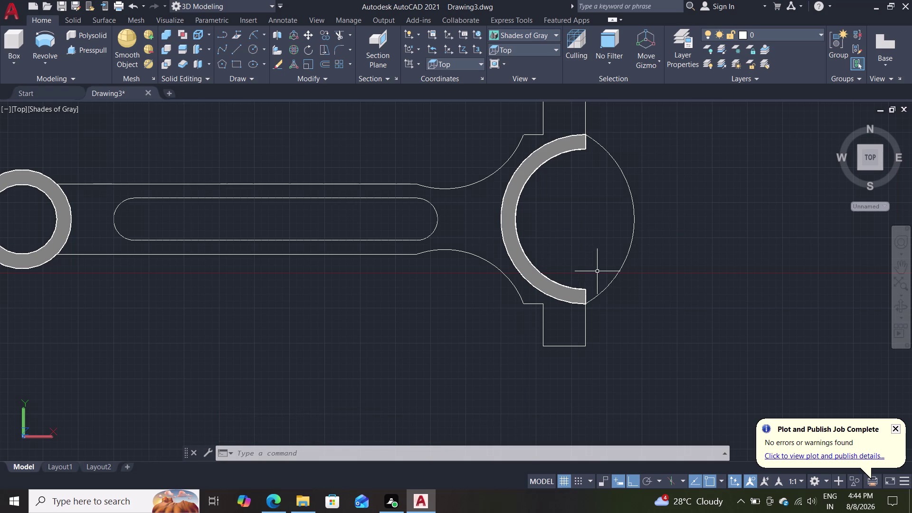
Erase the outward-bulging arc and redraw it upper-to-lower with radius 30.
click(621, 267)
key(Delete)
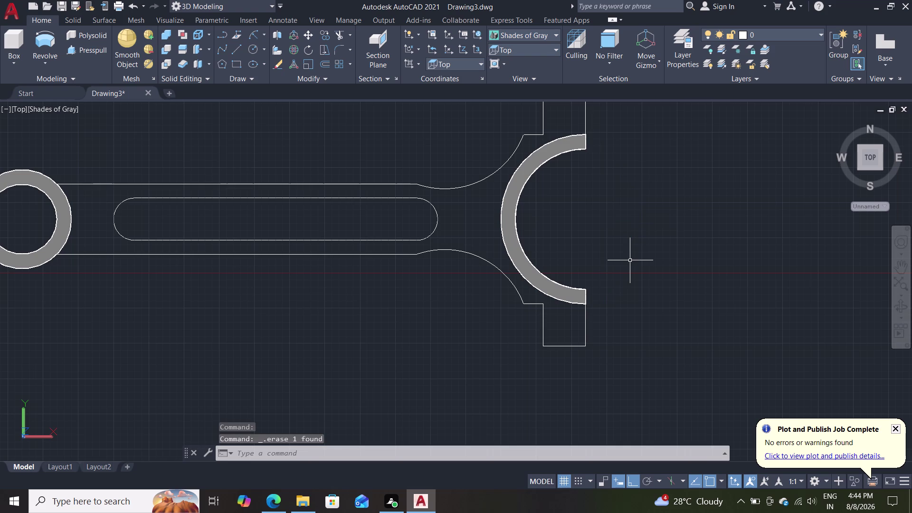
click(257, 32)
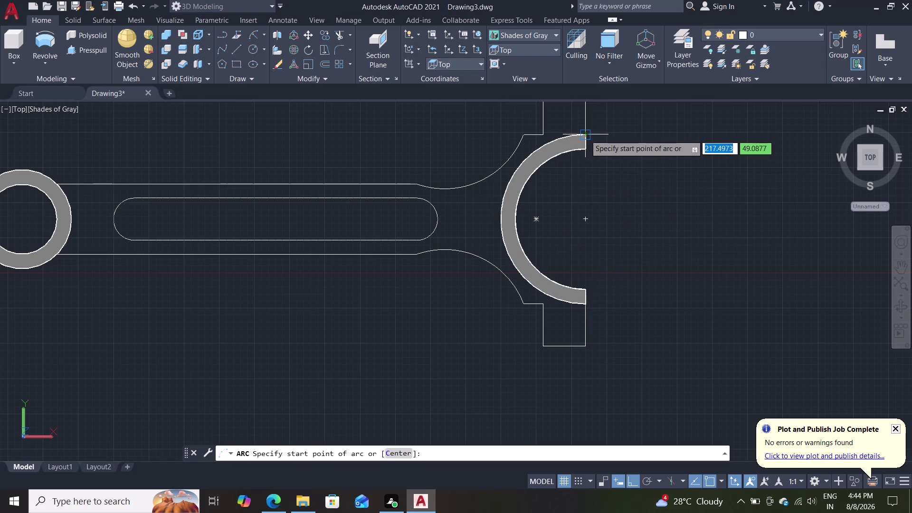
click(585, 135)
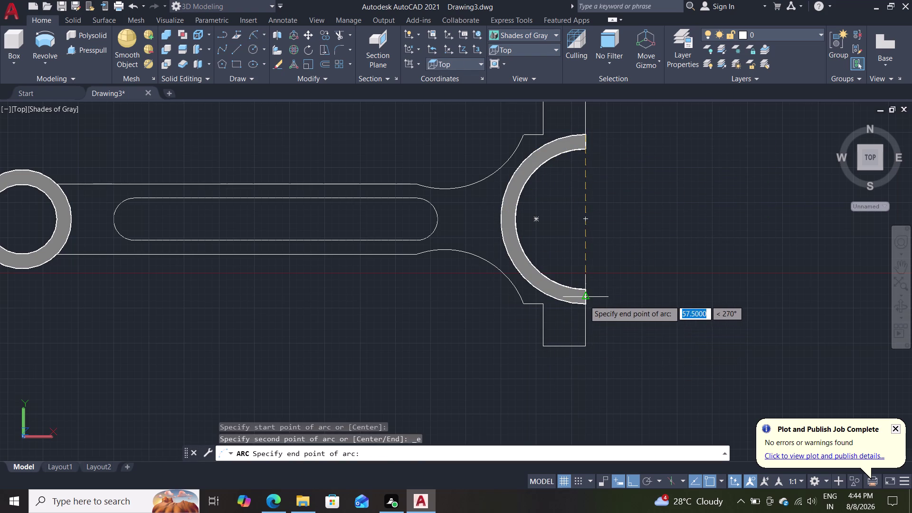
click(585, 304)
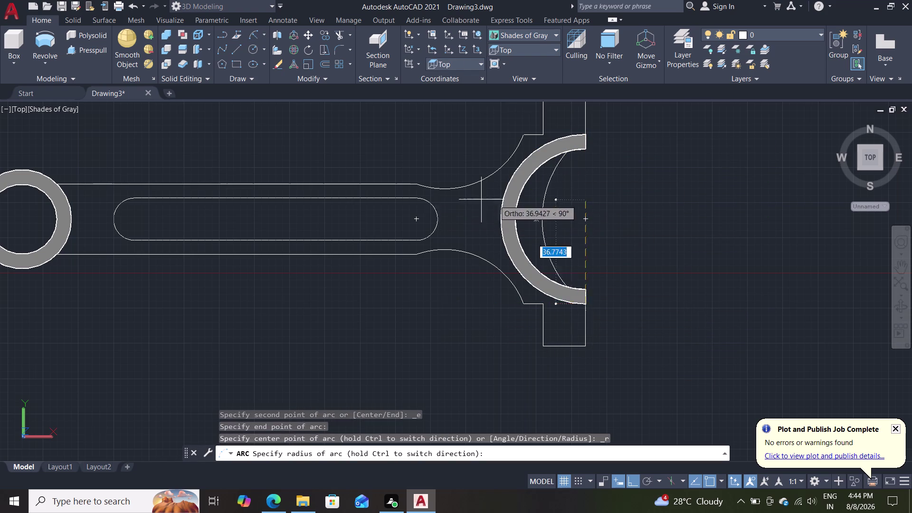
text(30)
key(Return)
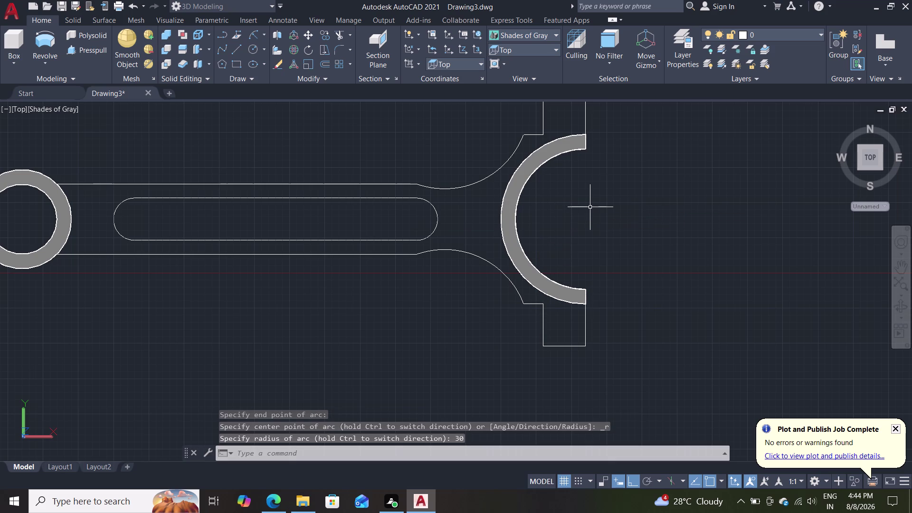
click(562, 299)
click(609, 370)
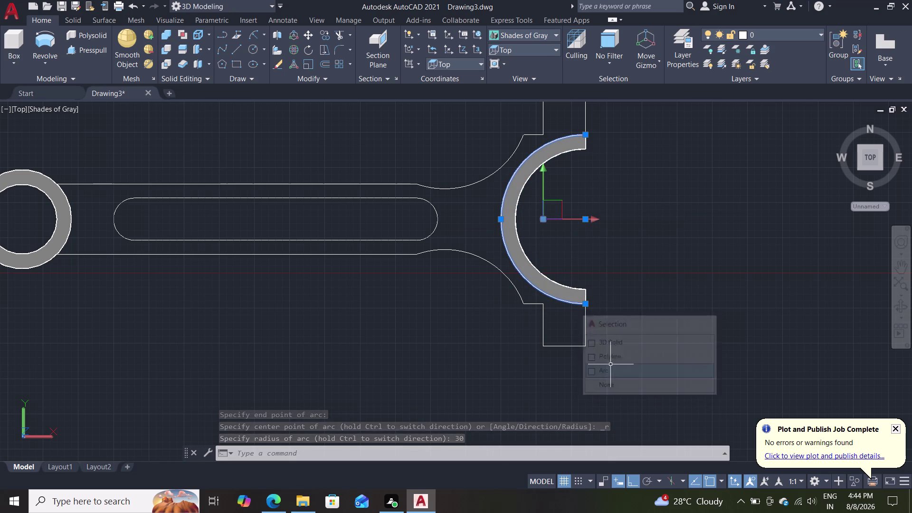
Select the radius-30 arc, both notch outlines, fillet curves and straight web edges.
click(586, 332)
double_click(563, 346)
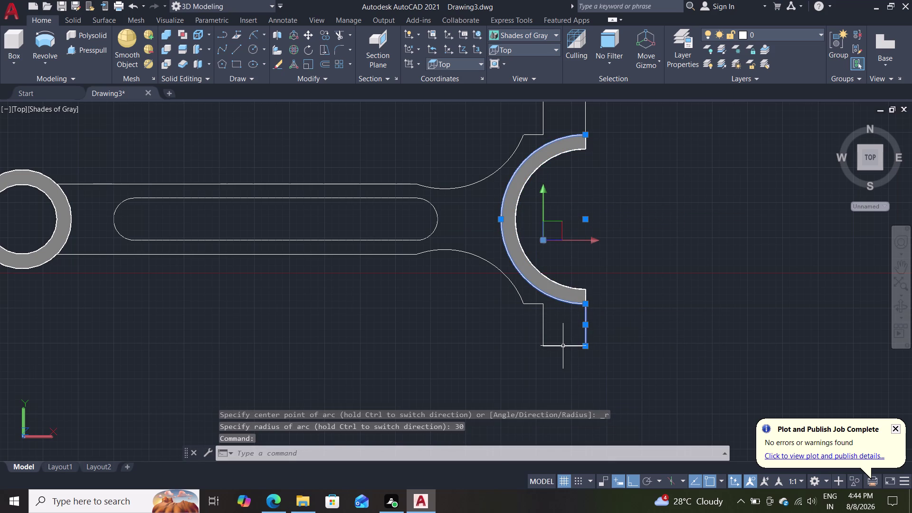
click(543, 319)
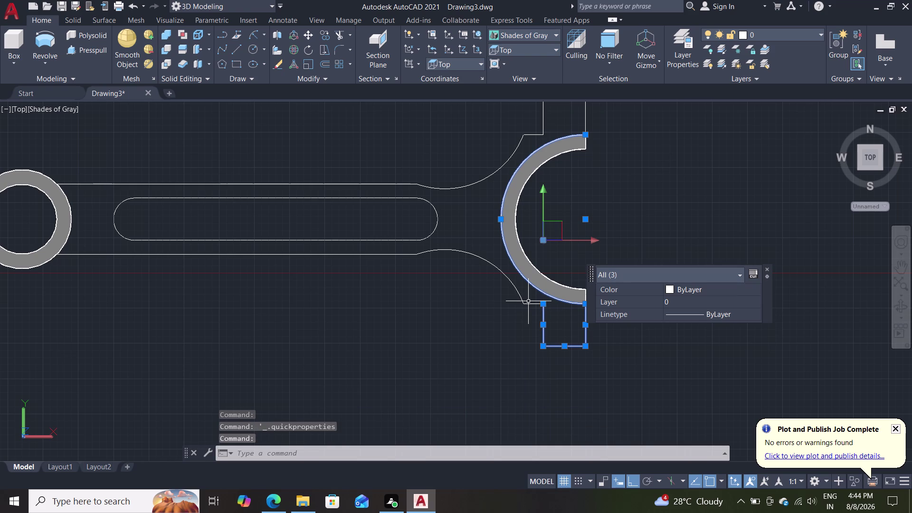
click(530, 304)
click(509, 282)
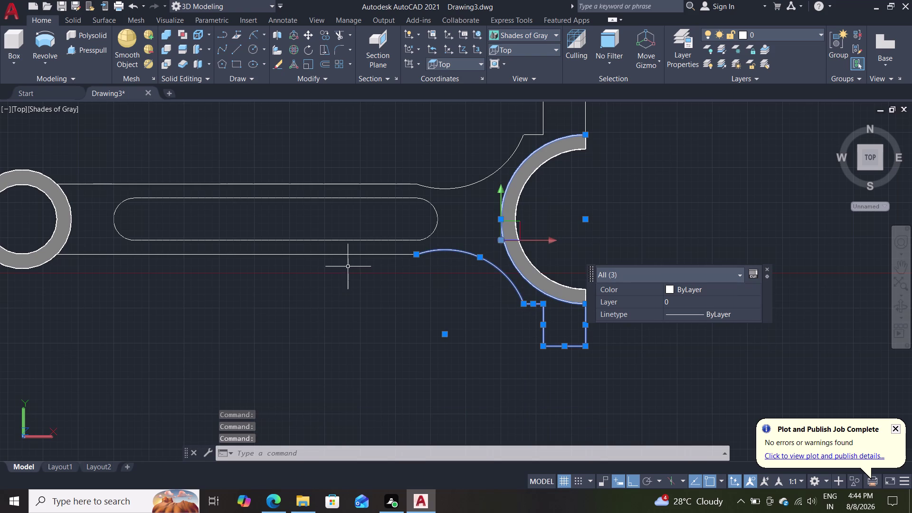
click(339, 256)
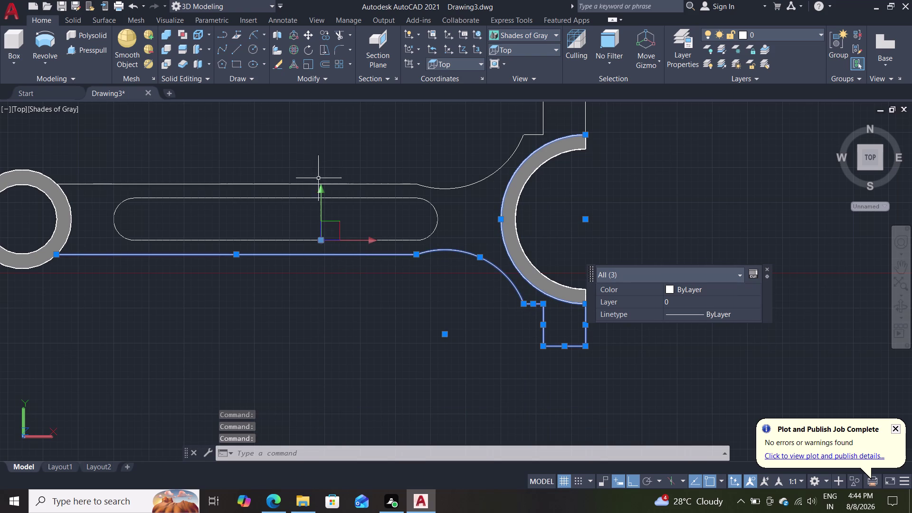
click(328, 186)
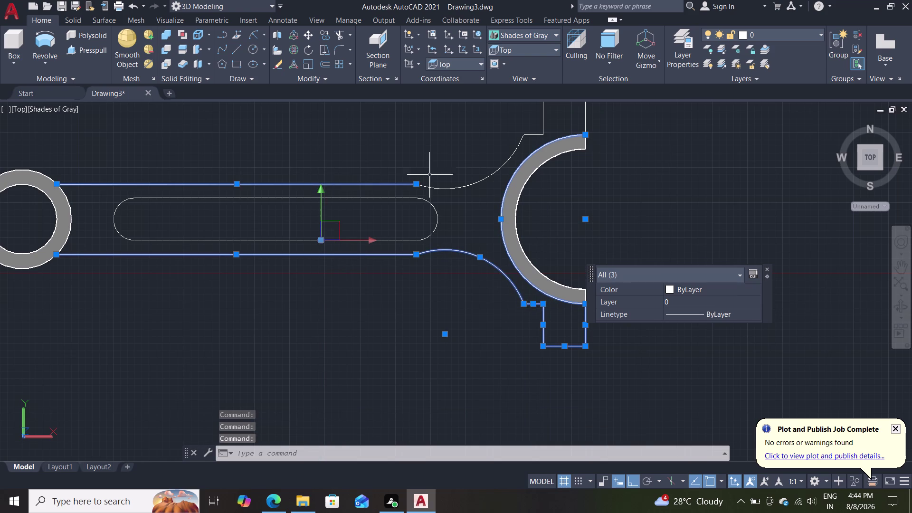
click(440, 188)
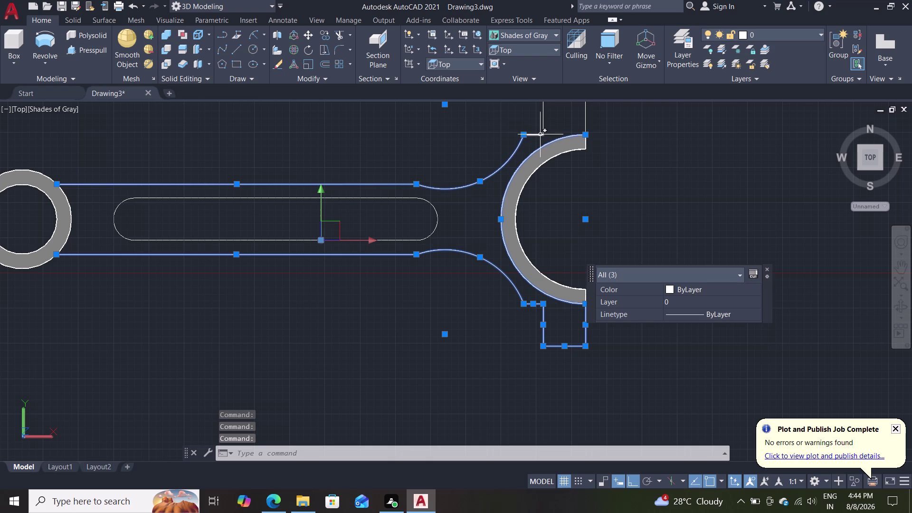
click(539, 135)
click(543, 121)
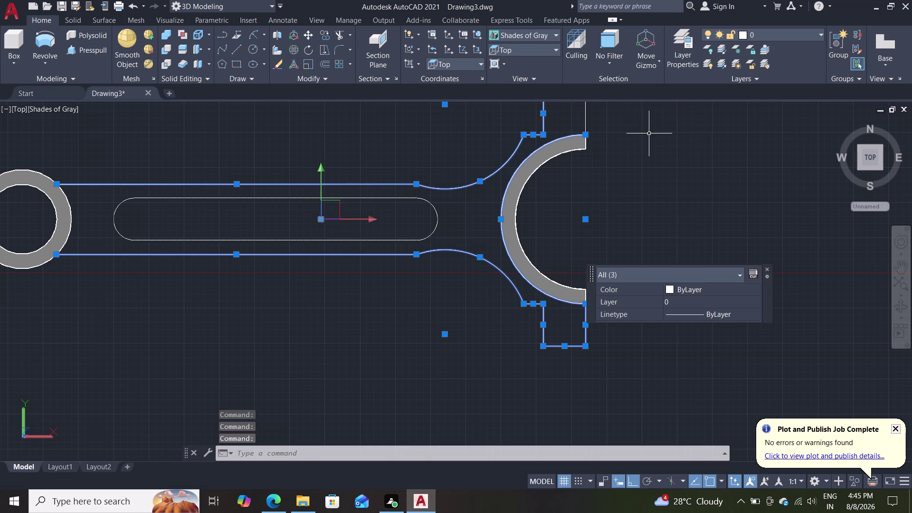
scroll(down, 3)
scroll(up, 3)
Clear the selection, then orbit, pan and zoom in on the big-end half ring.
middle_drag(653, 139, 654, 148)
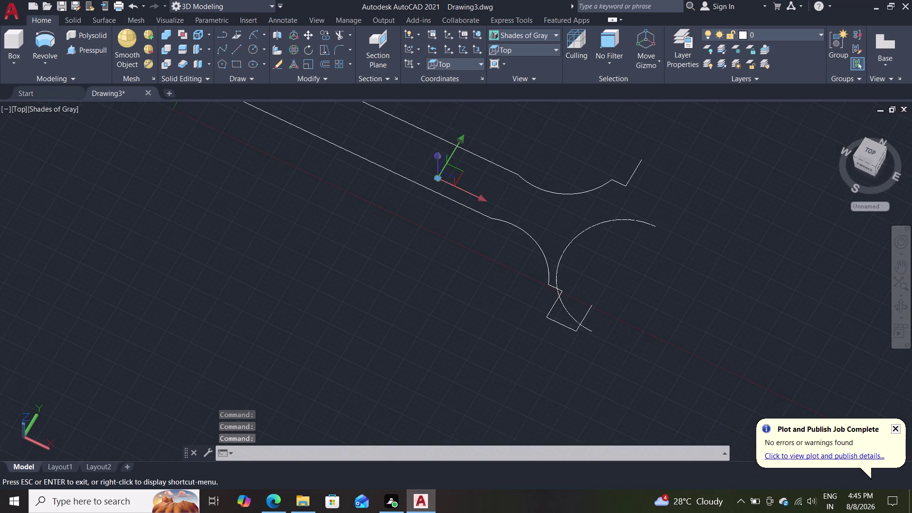
middle_drag(654, 148, 656, 145)
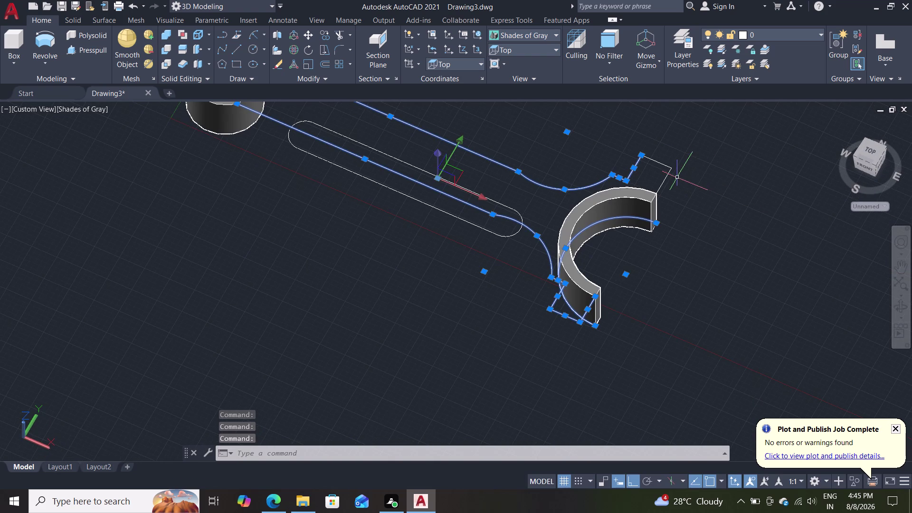
middle_drag(703, 249, 755, 207)
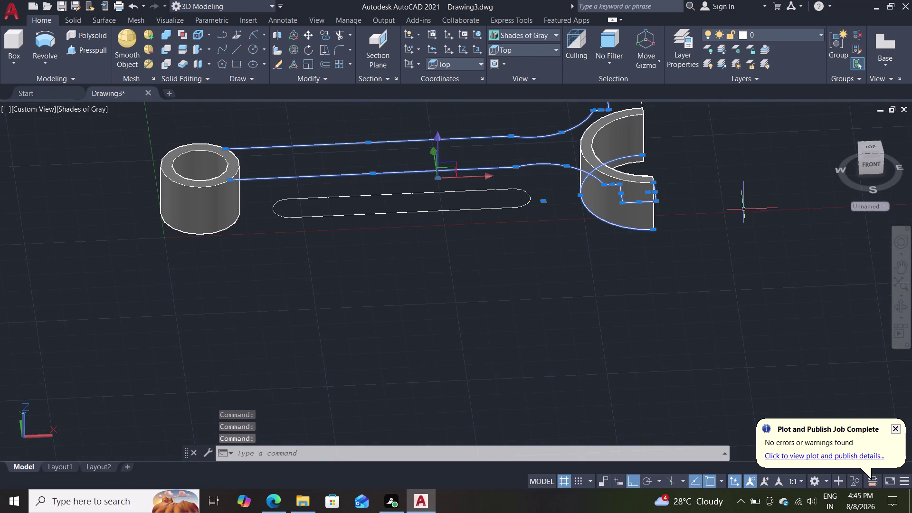
middle_drag(718, 230, 721, 219)
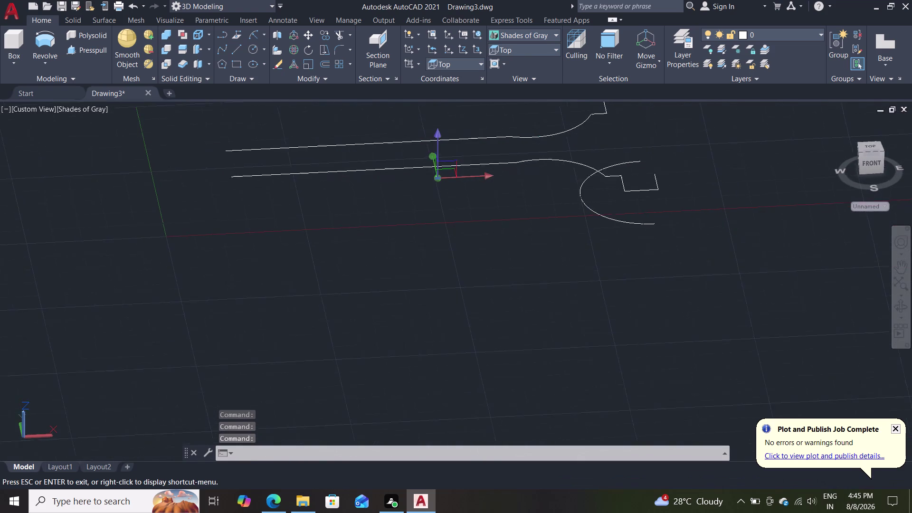
middle_drag(721, 219, 723, 291)
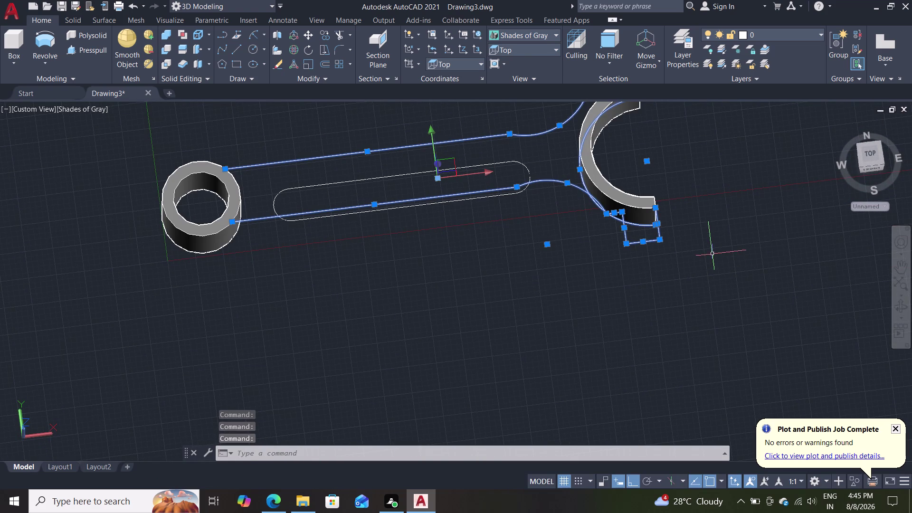
key(Escape)
key(Escape)
middle_drag(709, 268, 716, 190)
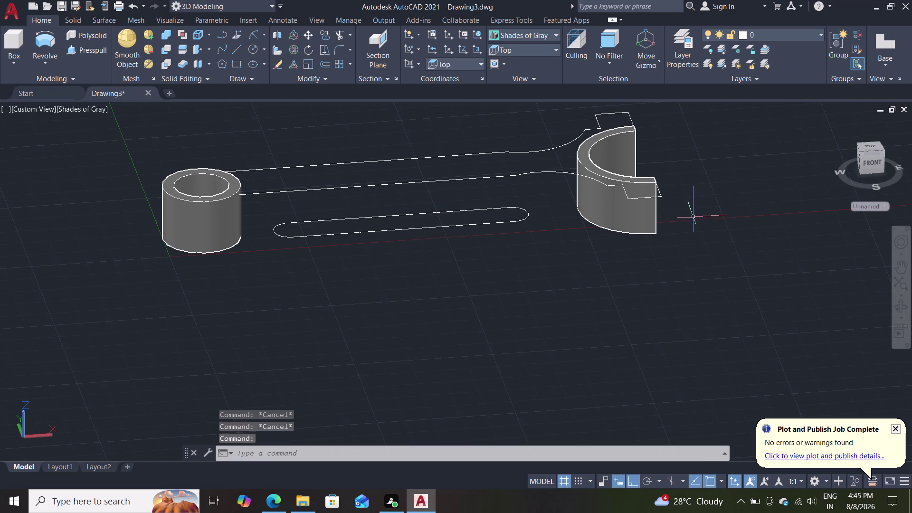
scroll(up, 3)
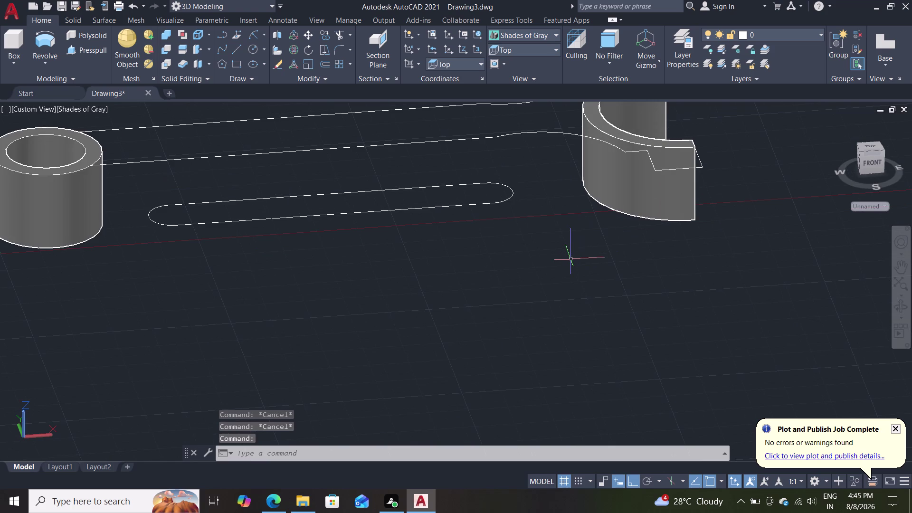
scroll(down, 3)
scroll(up, 3)
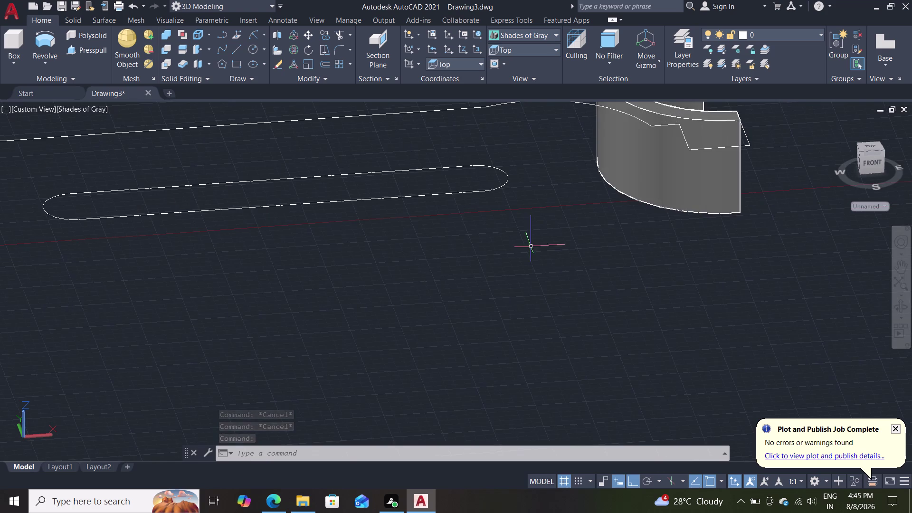
middle_drag(525, 250, 419, 346)
scroll(up, 3)
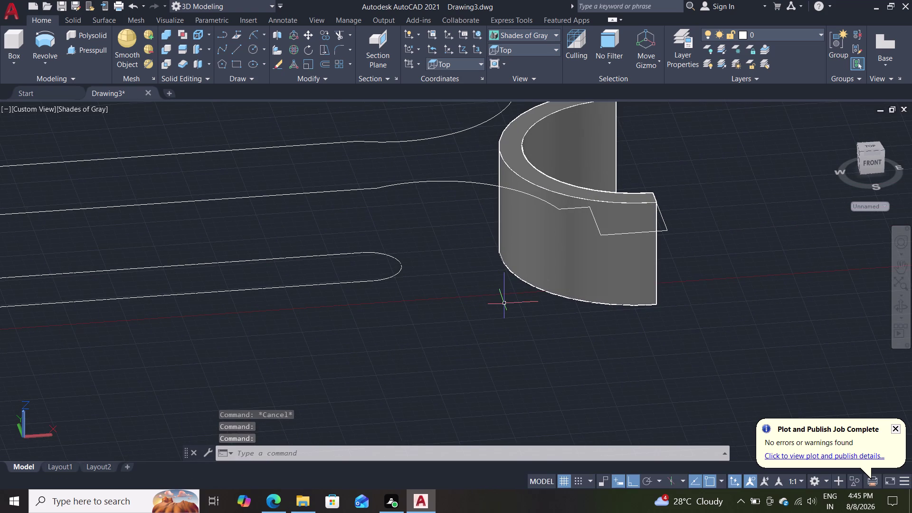
Move the radius-30 base arc 25 up to the half ring's top edge.
key(m)
key(Return)
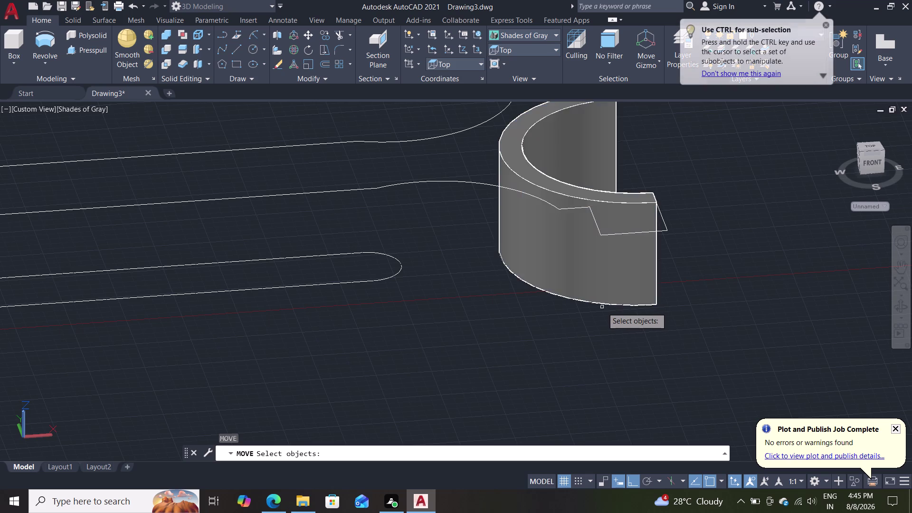
click(603, 304)
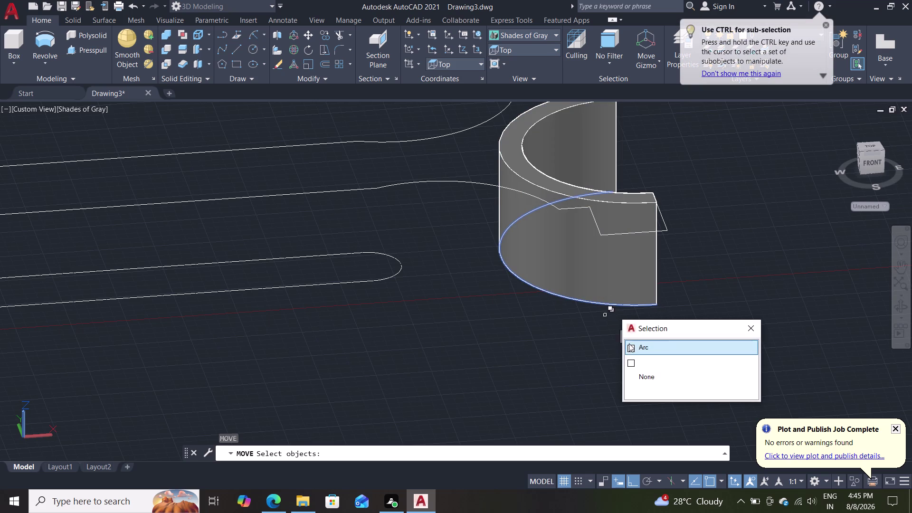
click(631, 349)
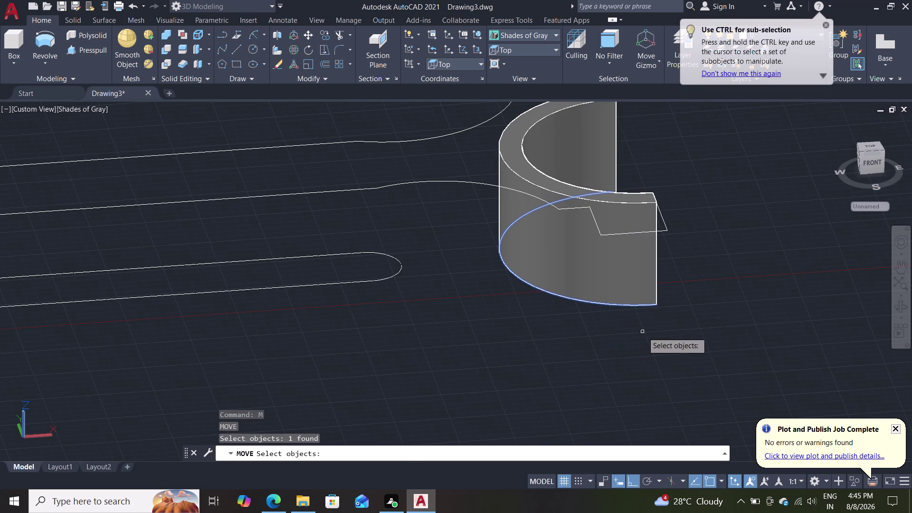
key(Return)
click(658, 302)
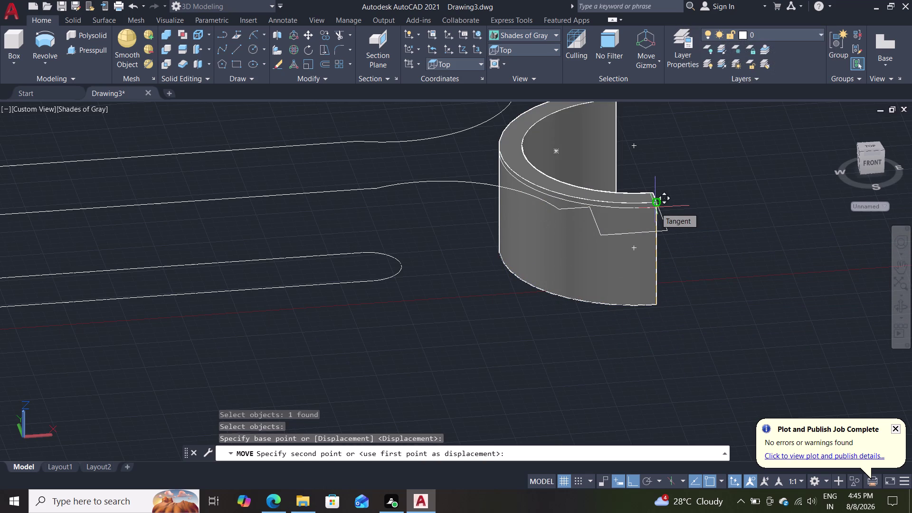
scroll(up, 3)
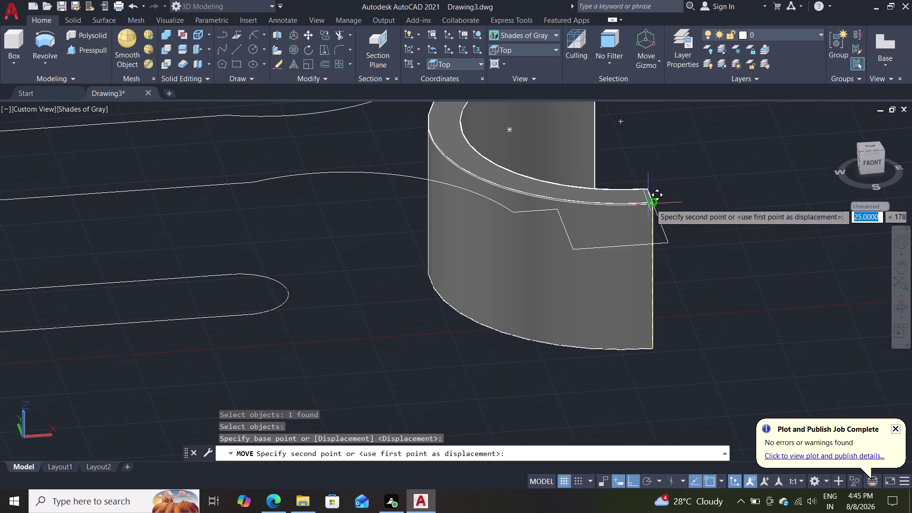
click(652, 202)
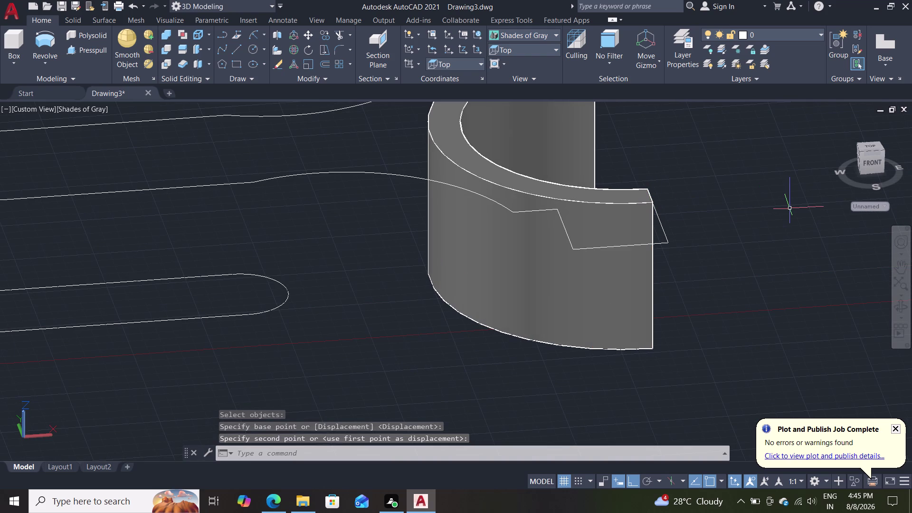
key(Escape)
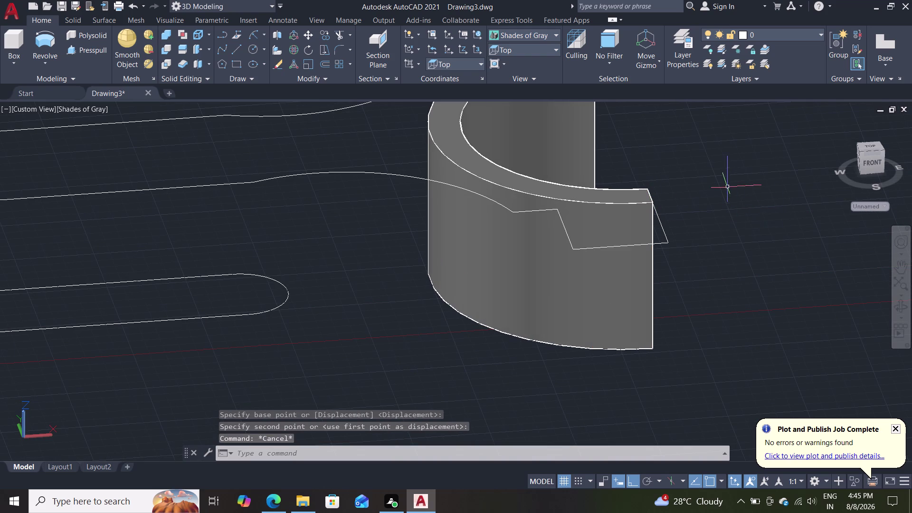
middle_drag(732, 184, 735, 291)
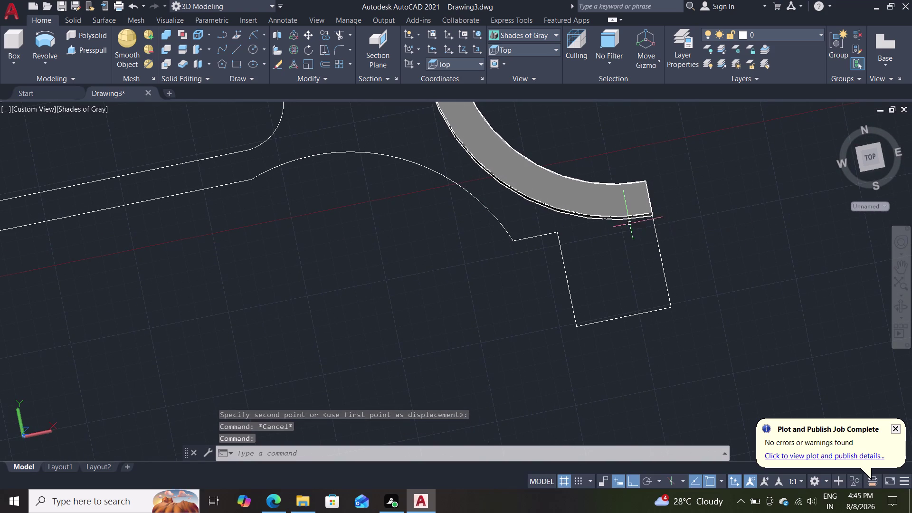
Select the half ring arc, the three notch lines and the short joining line.
click(632, 215)
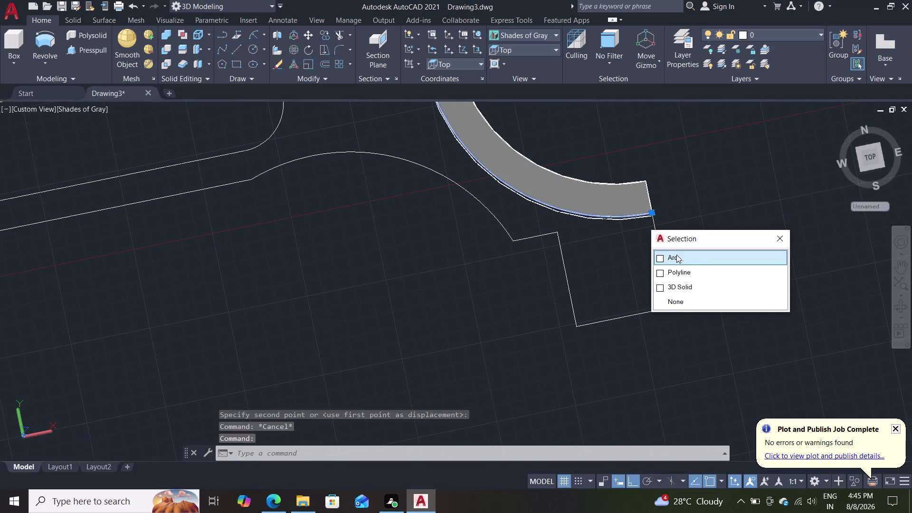
click(676, 255)
click(662, 260)
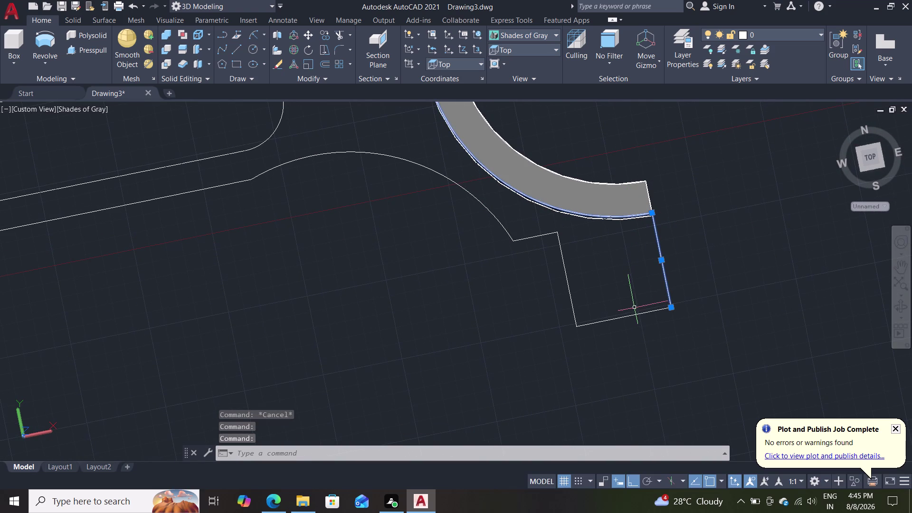
click(630, 318)
click(569, 273)
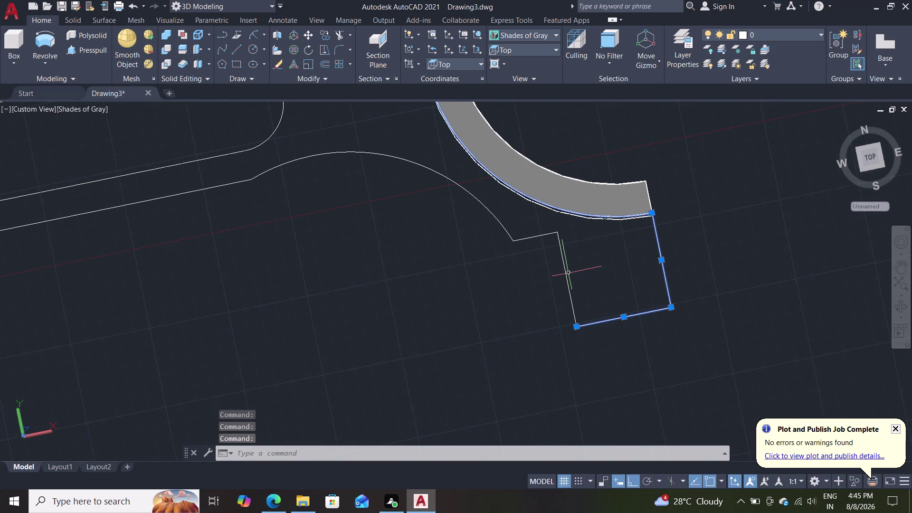
click(562, 277)
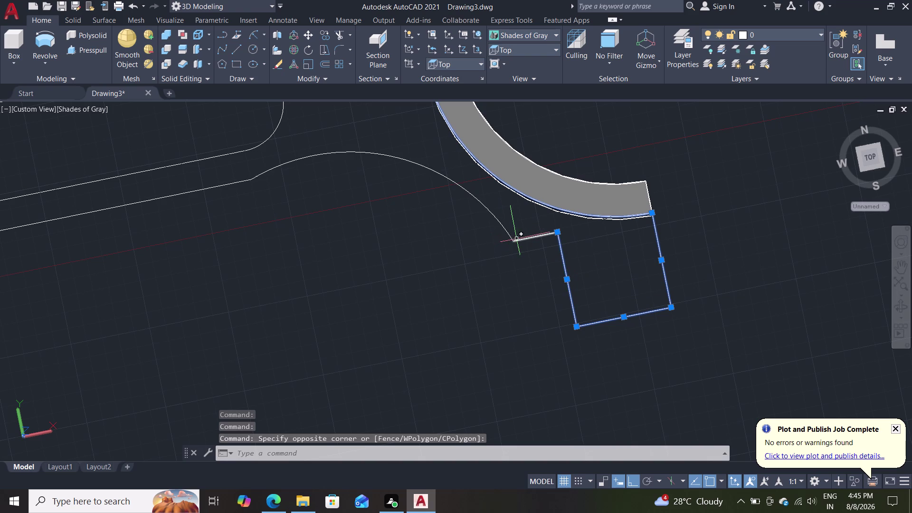
Add the web's curved edges, upper and lower long edges, and top notch lines.
click(517, 239)
click(499, 222)
scroll(down, 3)
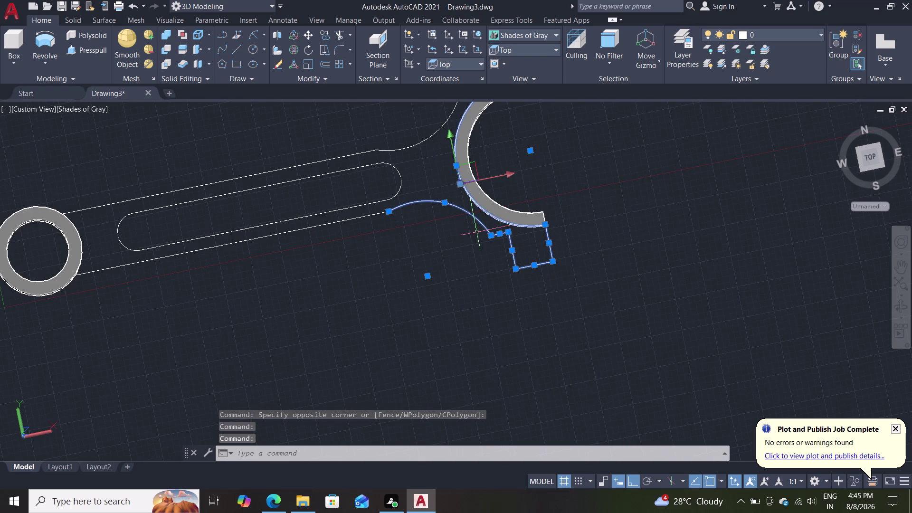
double_click(235, 243)
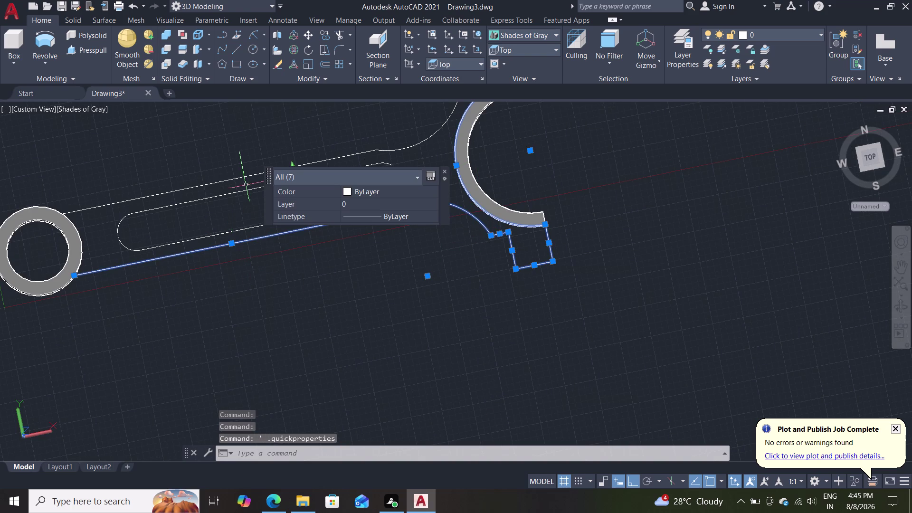
click(247, 175)
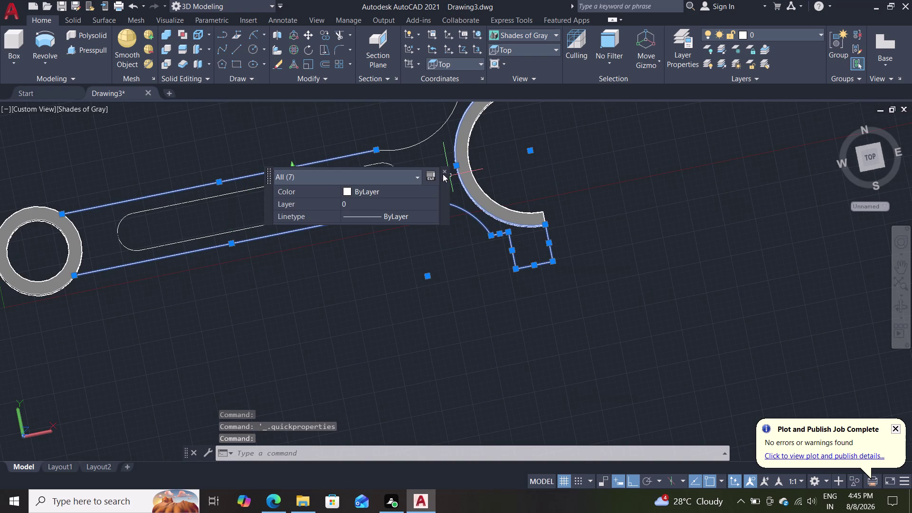
click(445, 171)
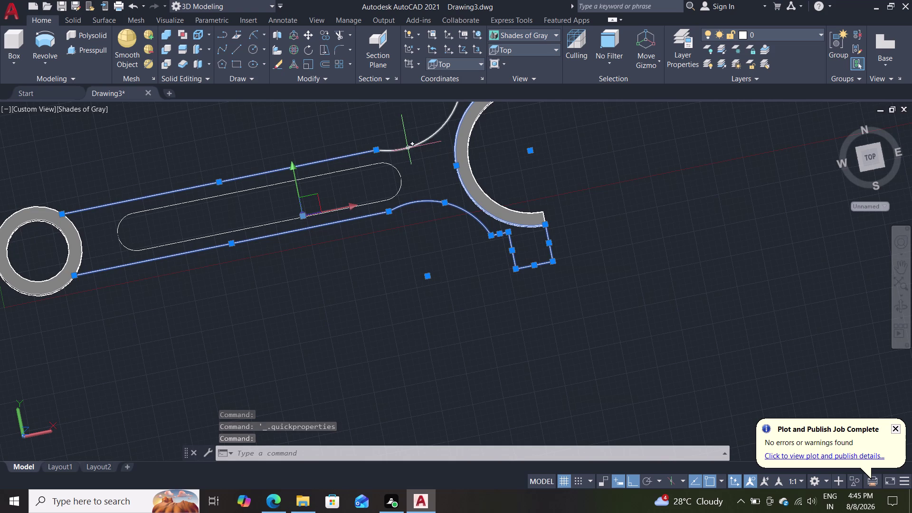
click(409, 148)
scroll(down, 3)
scroll(up, 3)
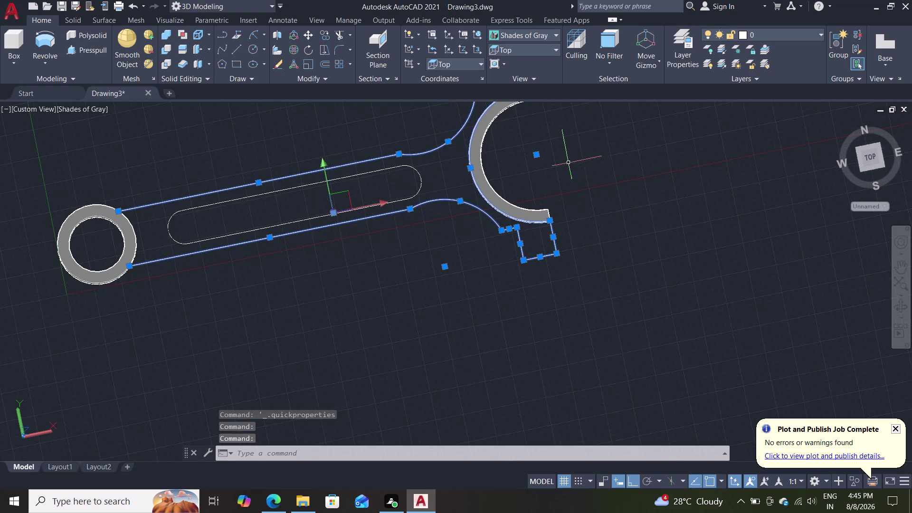
middle_drag(570, 164, 570, 254)
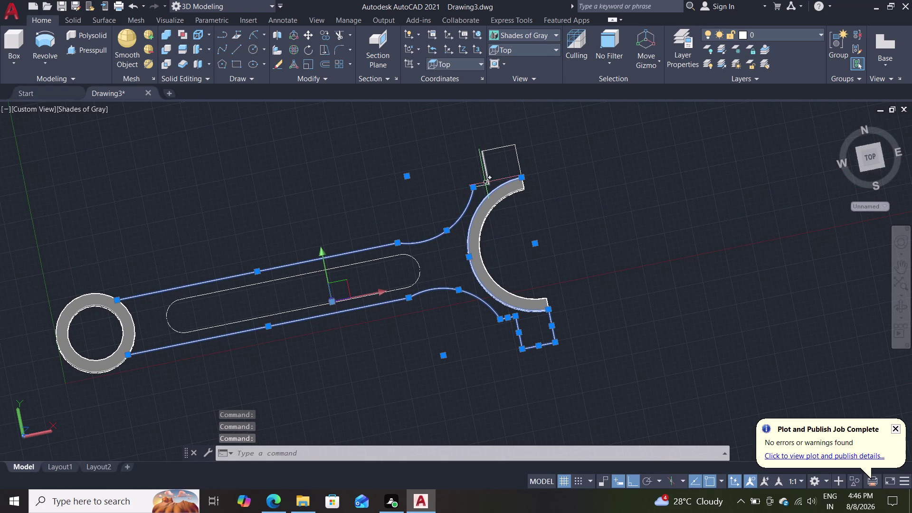
click(485, 184)
Add the remaining top notch lines and JOIN all 13 outline pieces into one polyline.
click(484, 170)
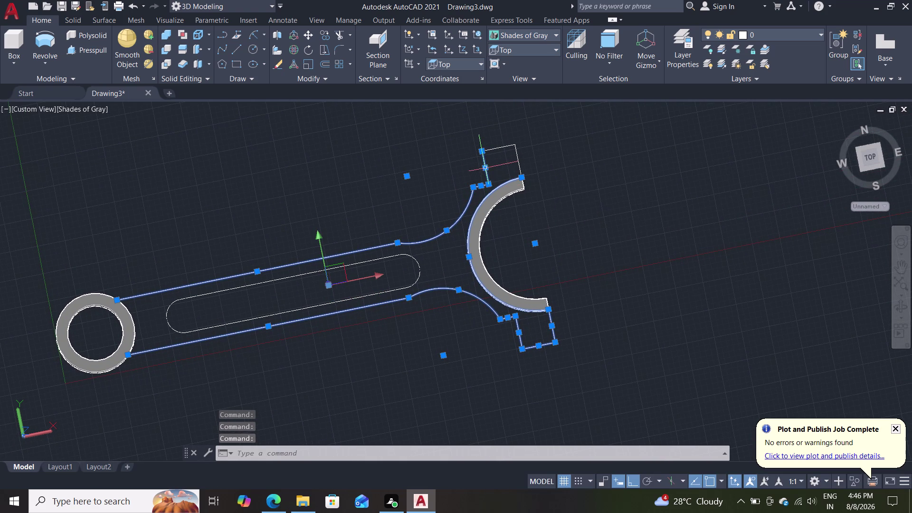
double_click(510, 146)
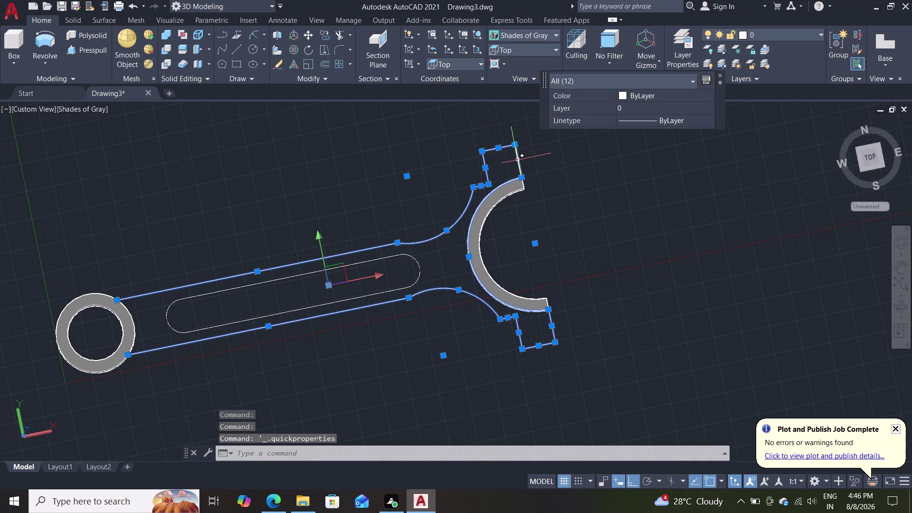
double_click(518, 160)
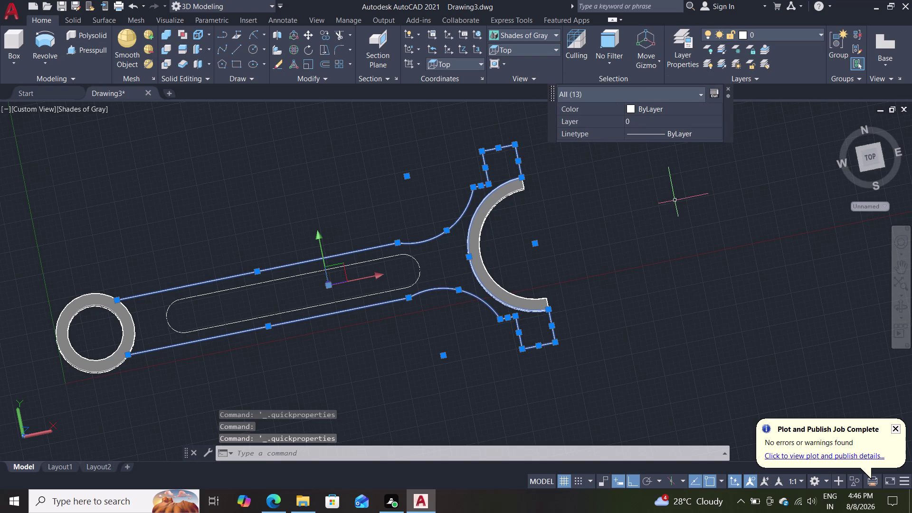
key(j)
key(Return)
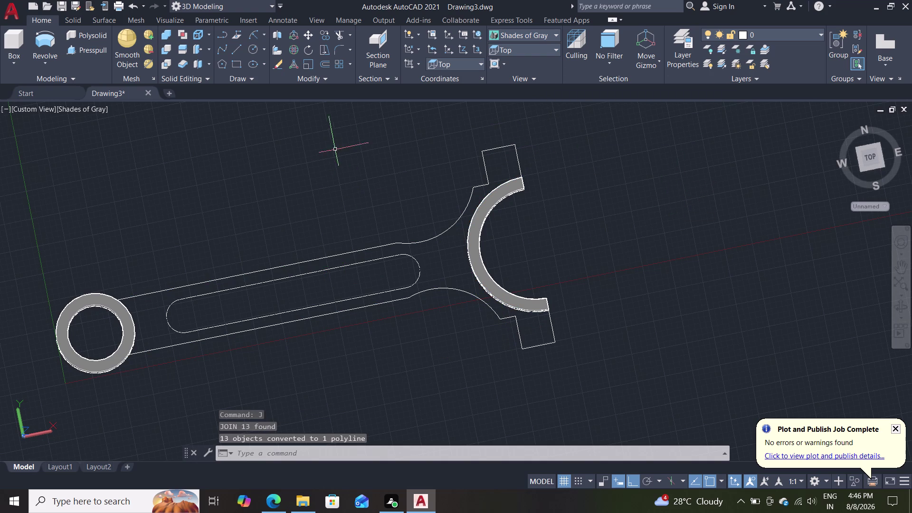
click(533, 48)
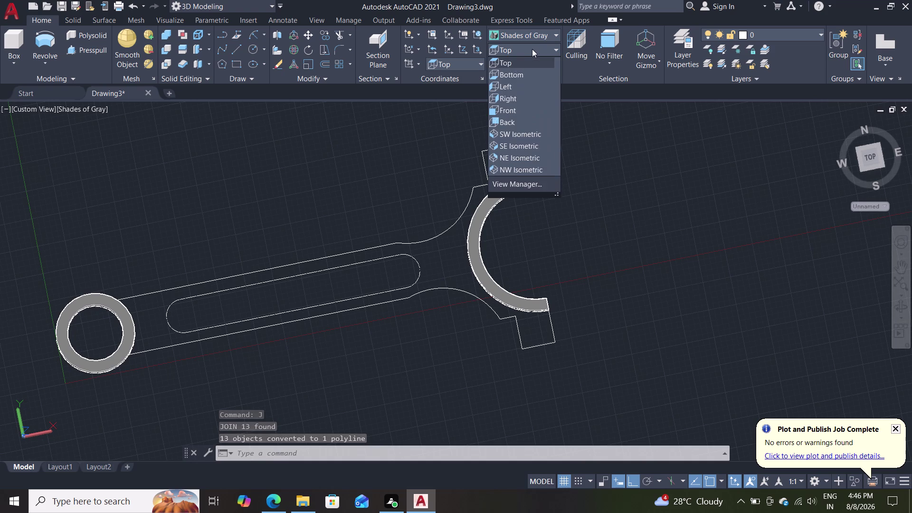
Switch to the SW Isometric view and pan to center the connecting rod.
double_click(511, 132)
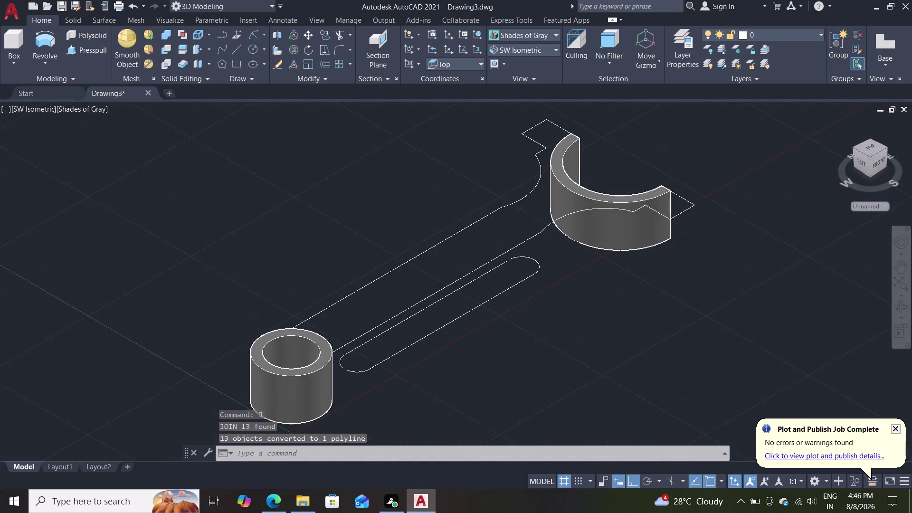
click(326, 184)
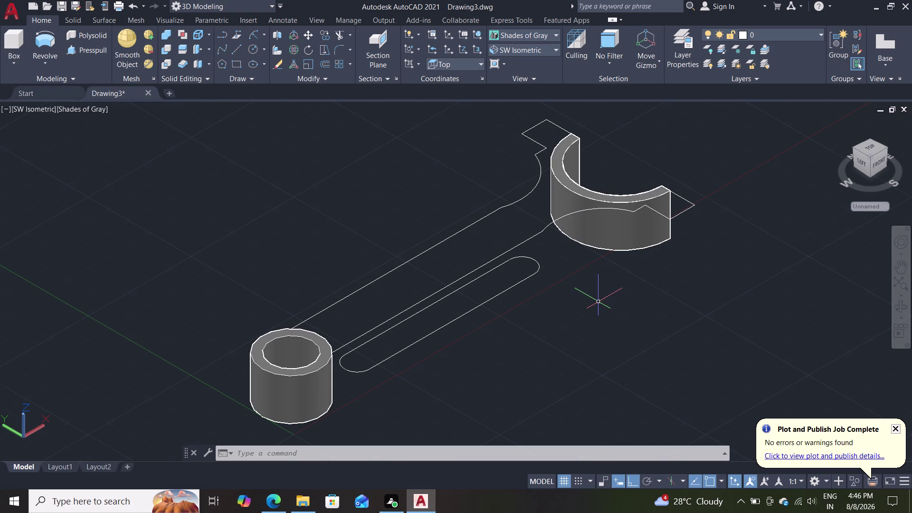
scroll(down, 3)
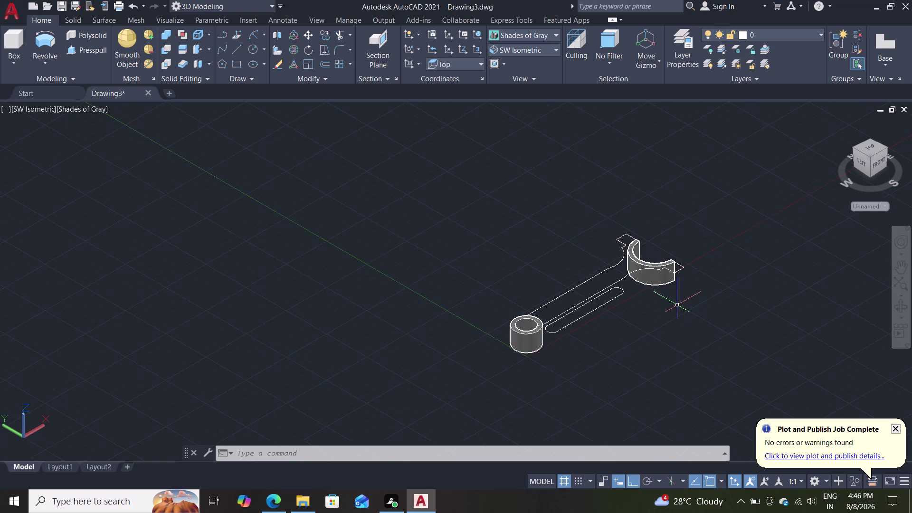
scroll(up, 3)
middle_drag(584, 319, 561, 333)
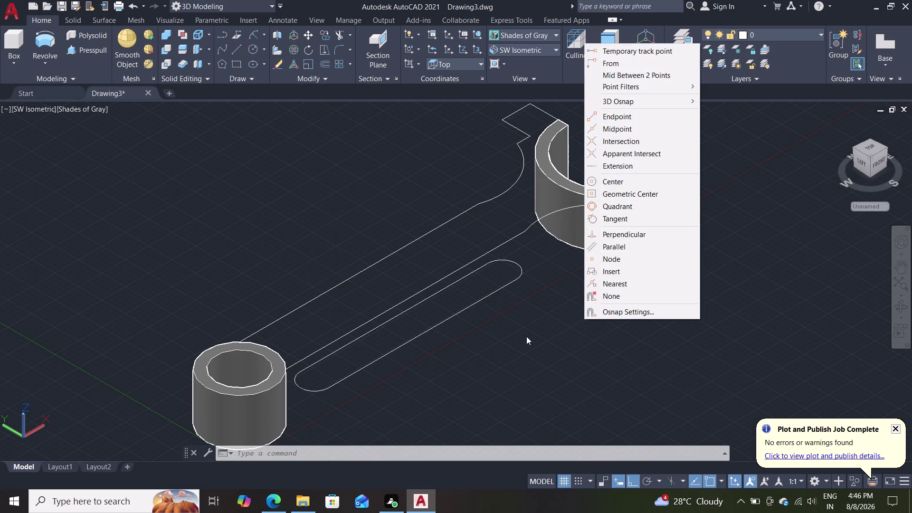
click(527, 337)
drag(585, 310, 584, 315)
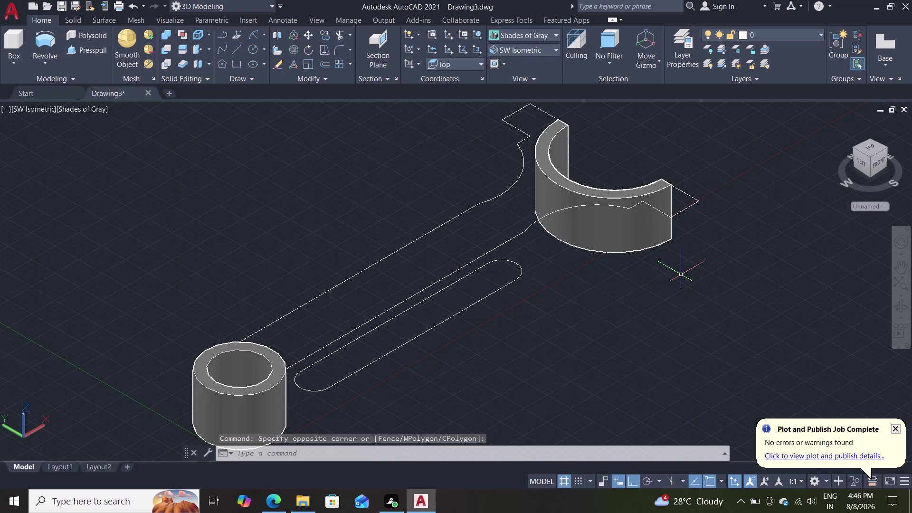
MOVE the joined web outline 6.5 units upward along Z.
key(m)
key(Return)
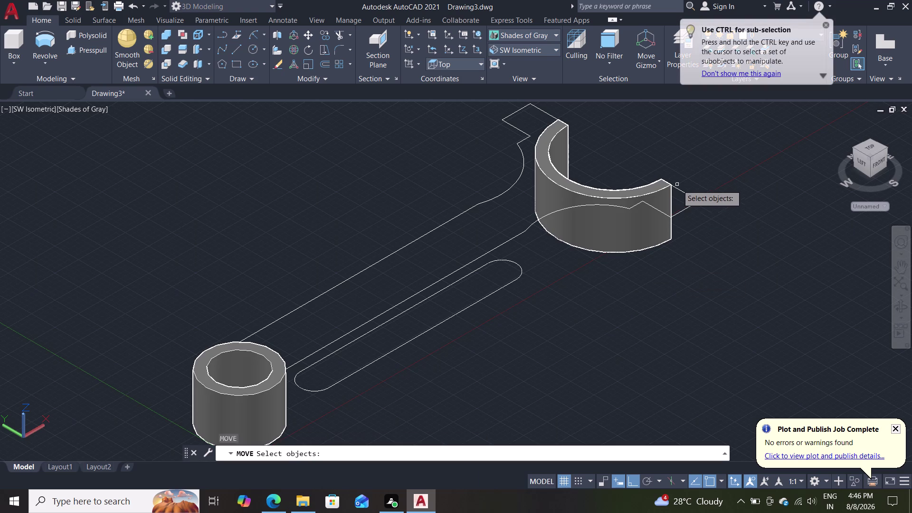
click(691, 198)
key(Return)
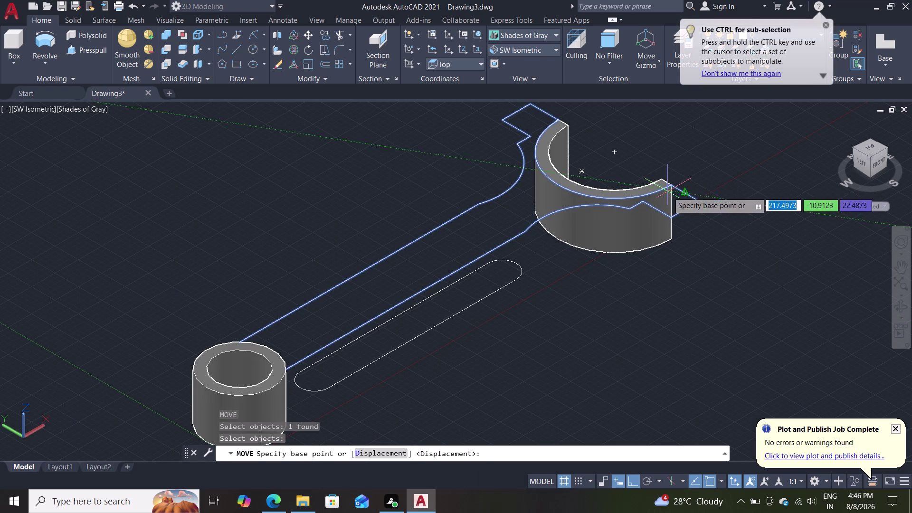
click(671, 187)
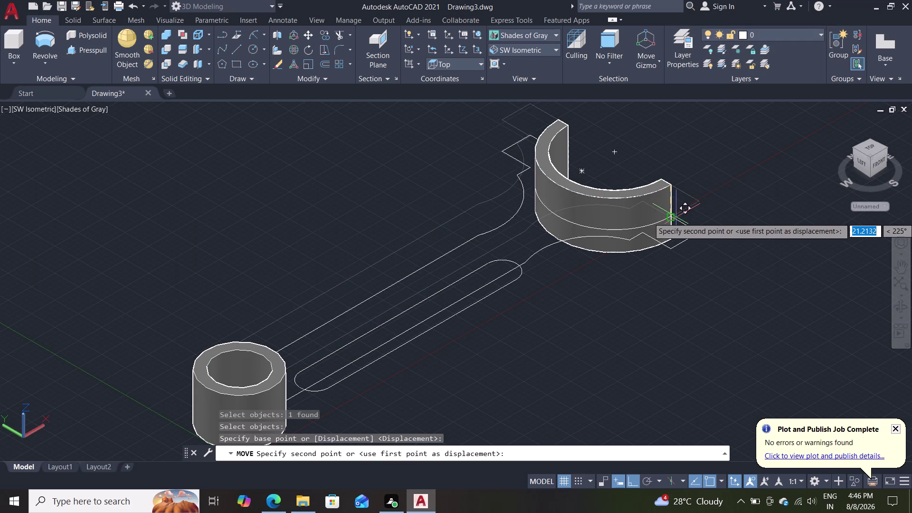
text(6.5)
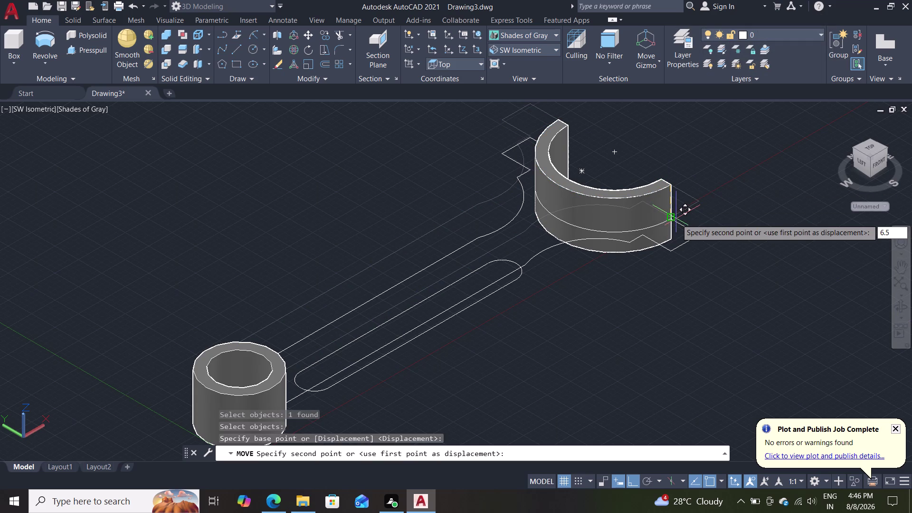
key(Return)
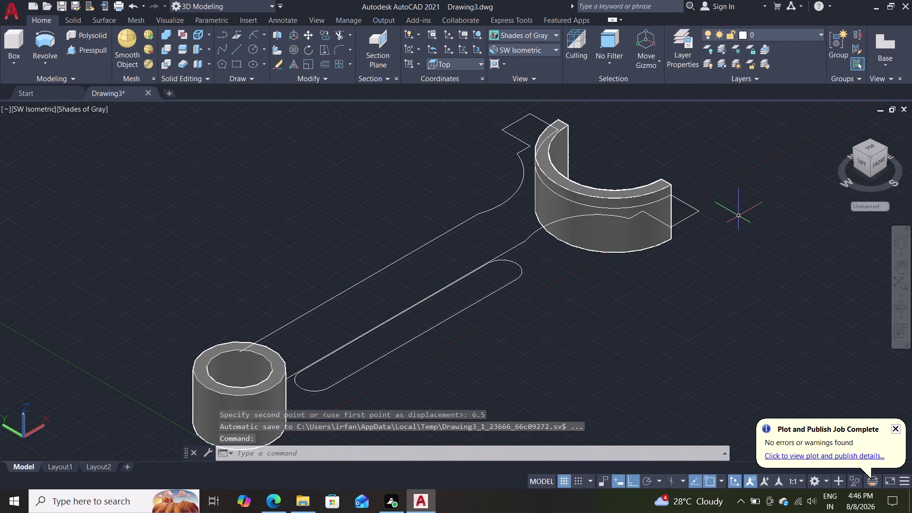
scroll(up, 3)
scroll(down, 3)
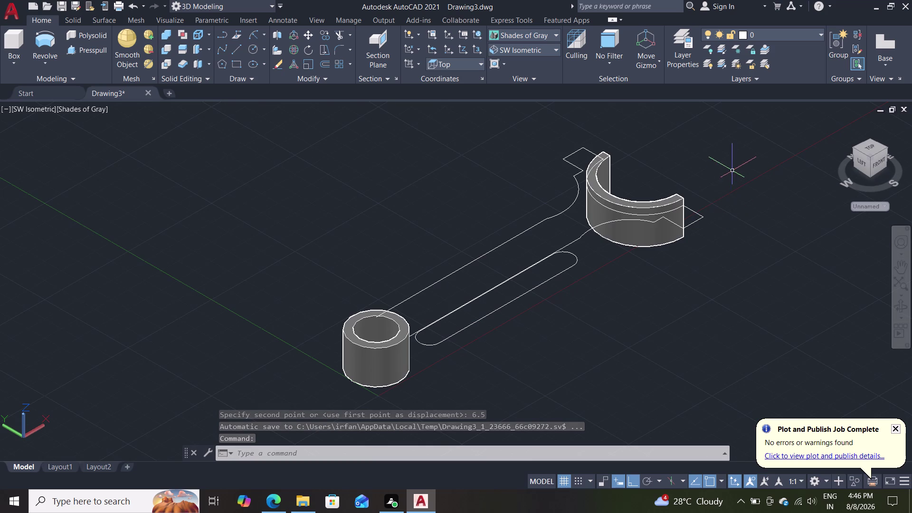
middle_drag(735, 170, 872, 212)
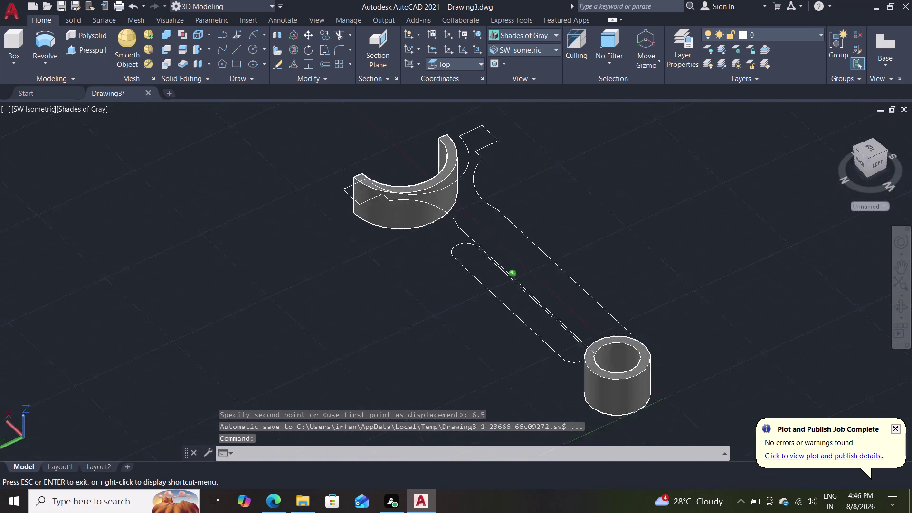
middle_drag(872, 213, 671, 236)
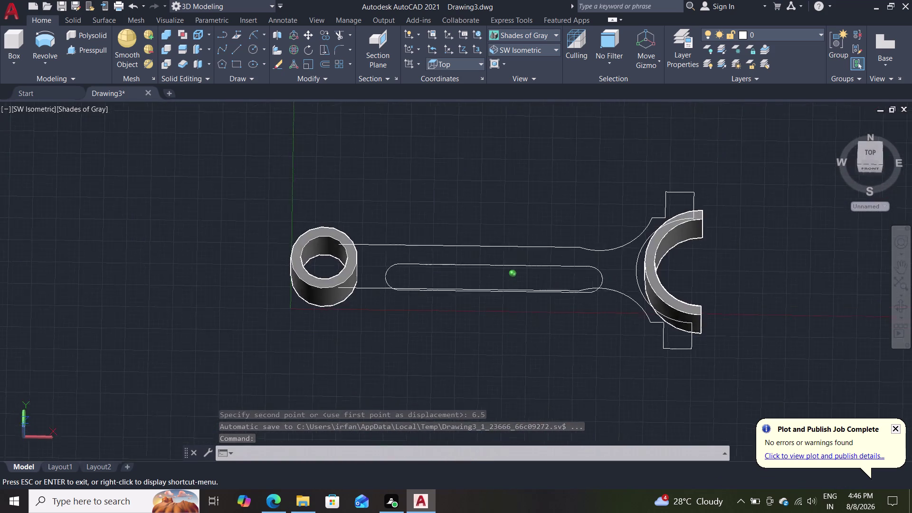
middle_drag(671, 236, 669, 225)
scroll(down, 3)
scroll(up, 3)
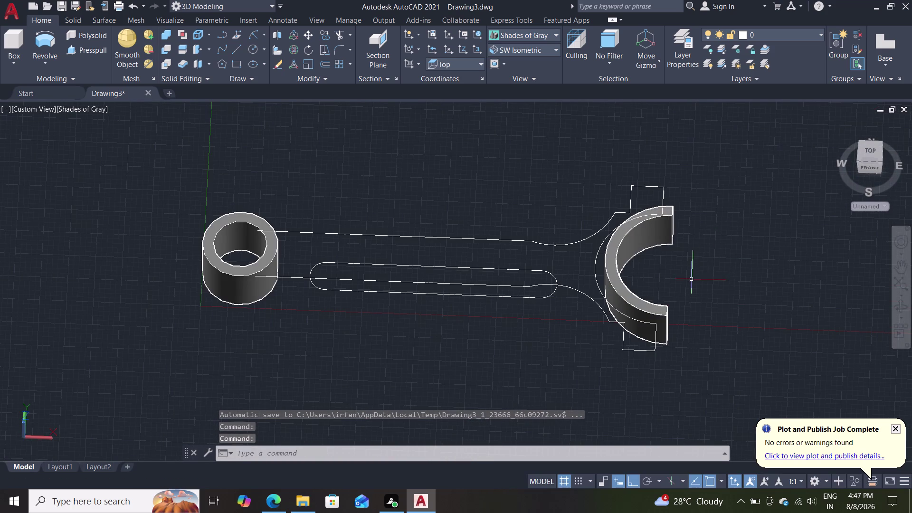
middle_drag(686, 301, 714, 225)
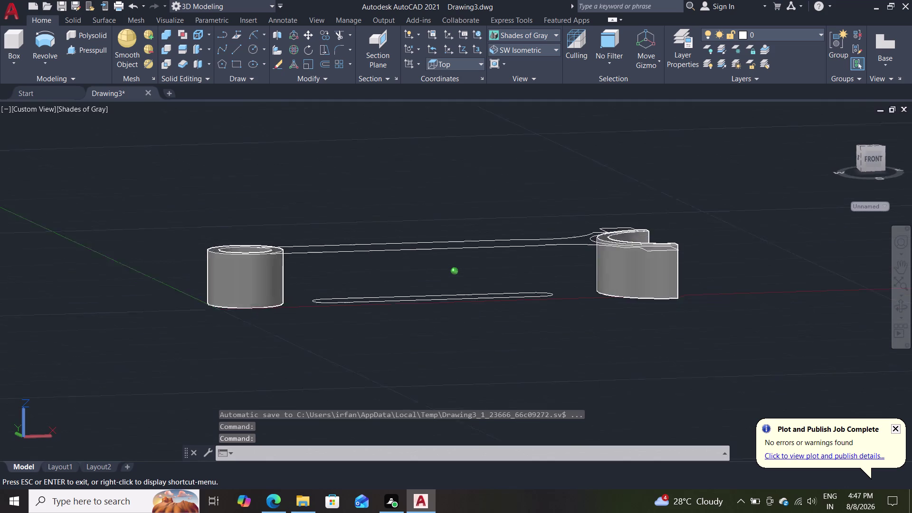
middle_drag(715, 225, 717, 231)
scroll(up, 3)
middle_drag(598, 281, 567, 333)
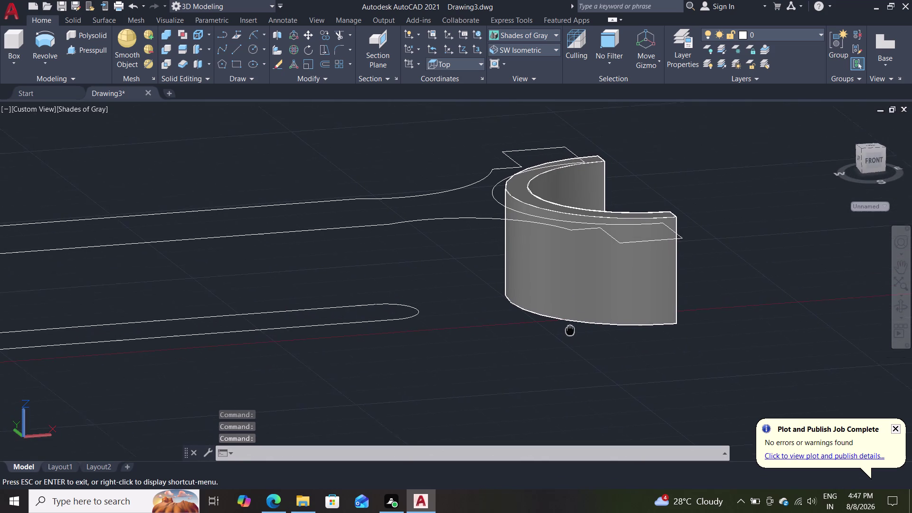
middle_drag(567, 333, 562, 341)
scroll(down, 3)
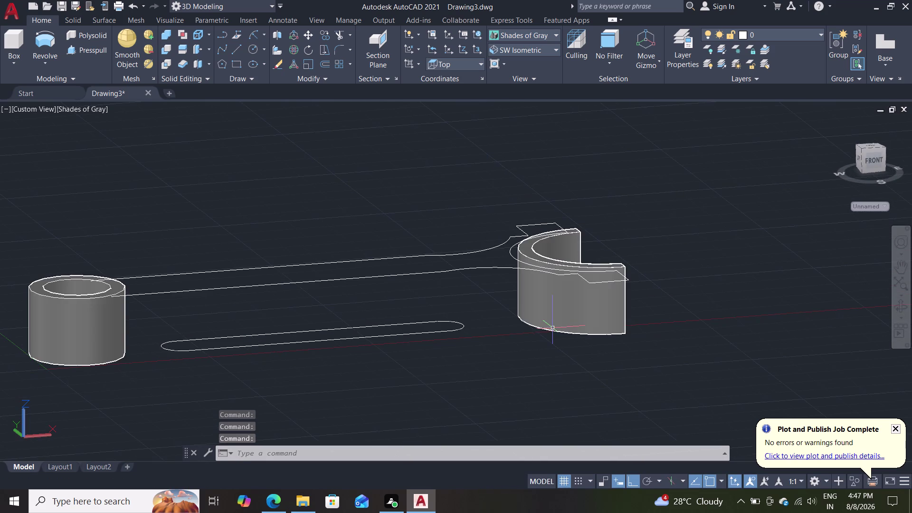
scroll(up, 3)
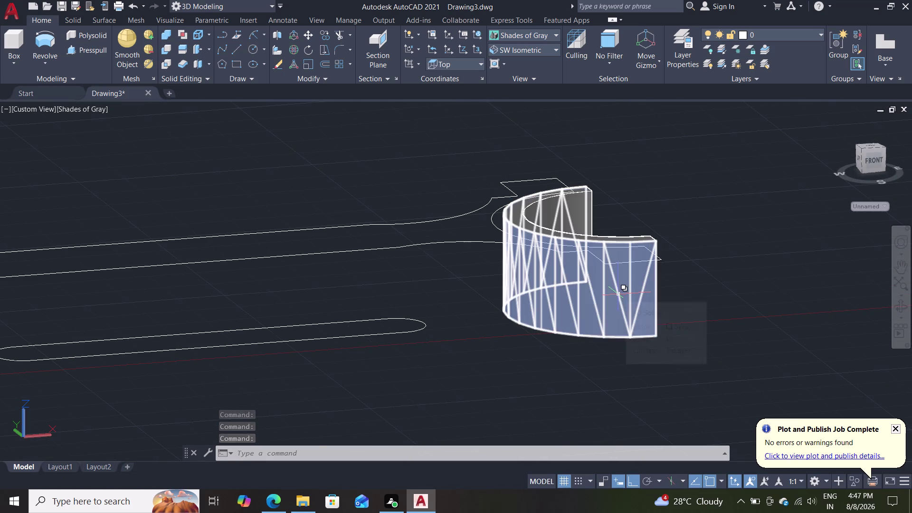
Undo the view changes and the 6.5-unit move, then orbit near-top and select the outline.
key(ctrl+z)
key(ctrl+z)
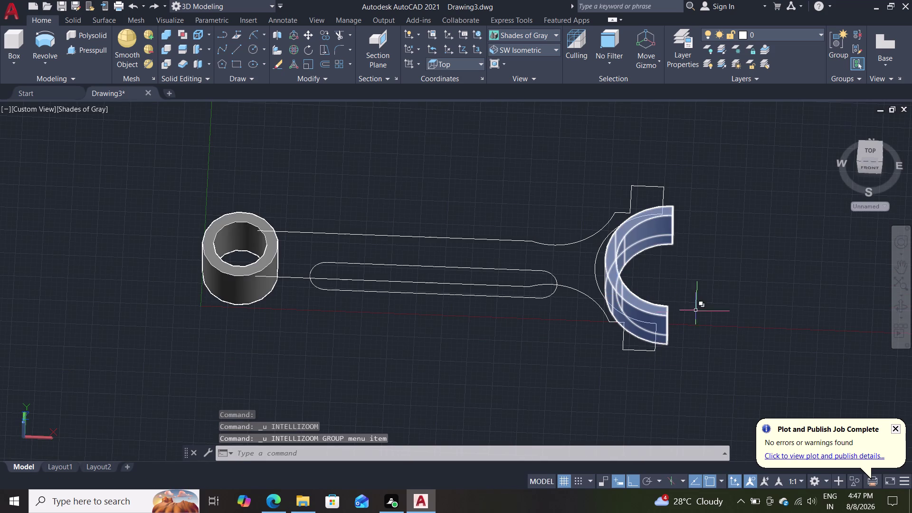
key(ctrl+z)
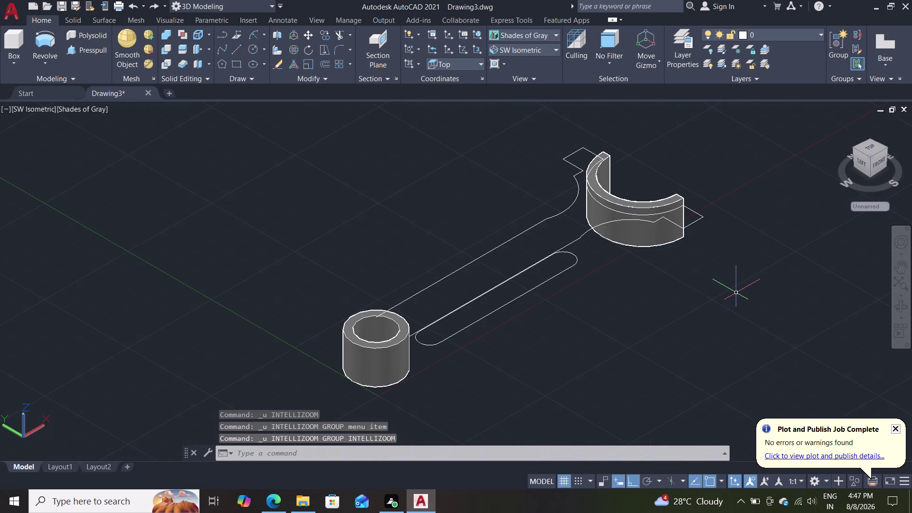
key(ctrl+z)
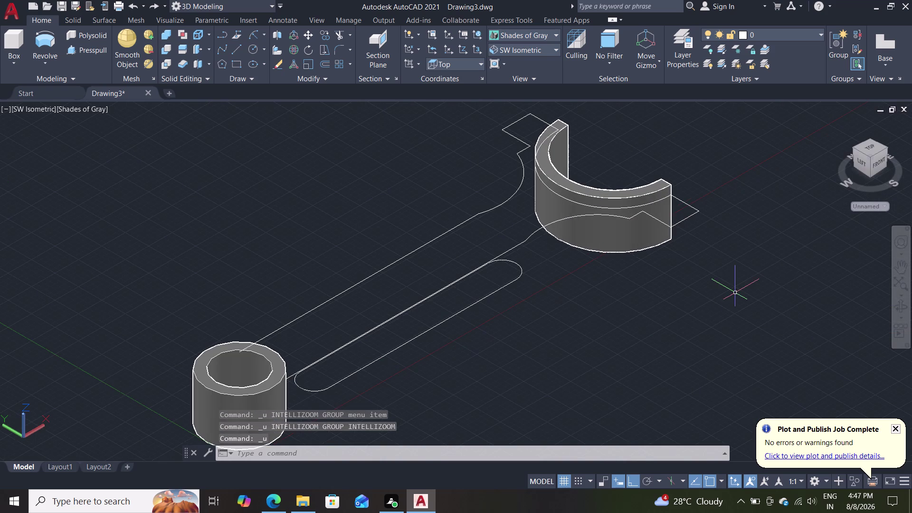
key(ctrl+z)
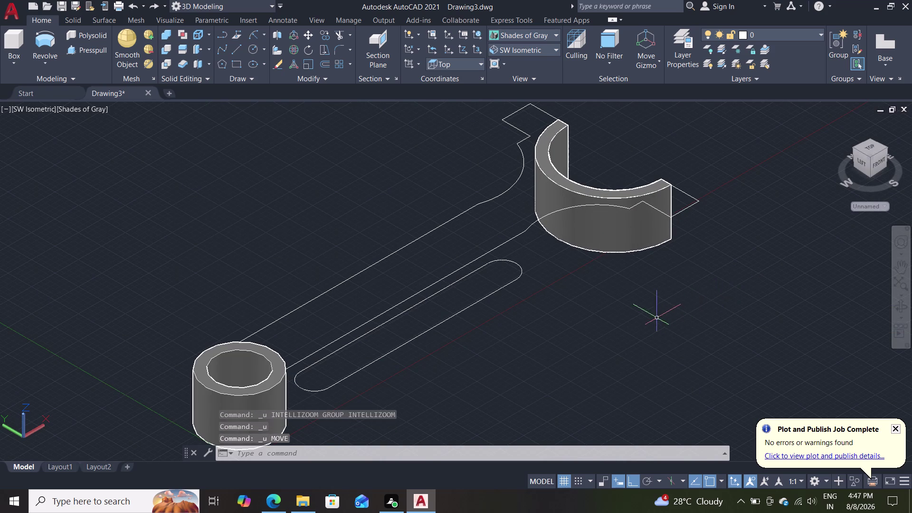
middle_drag(652, 323, 560, 346)
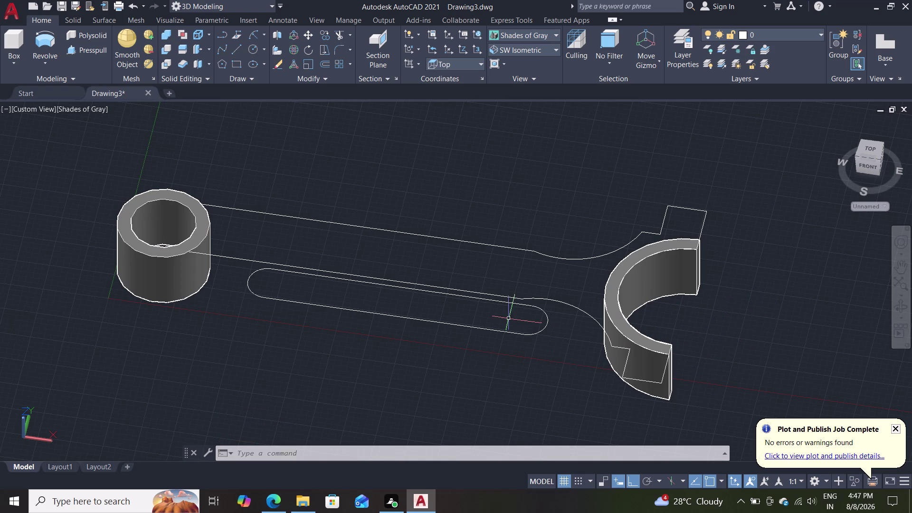
click(551, 302)
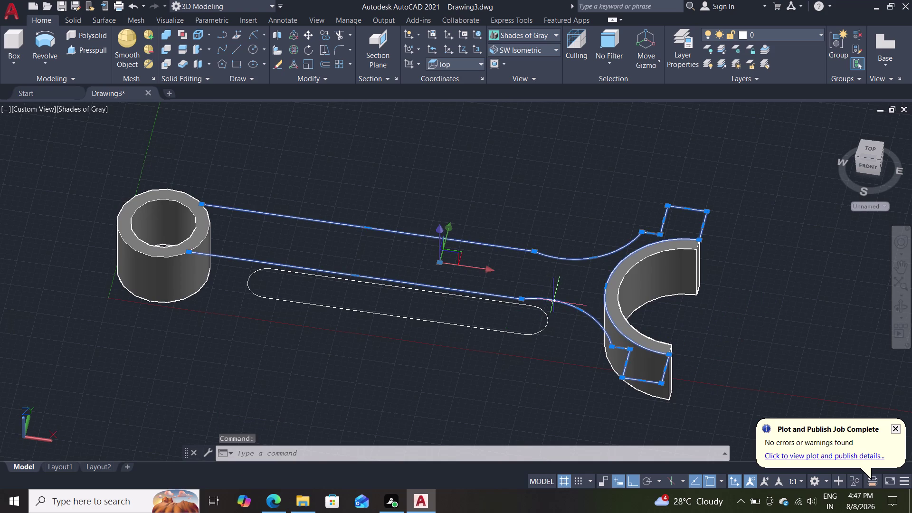
MOVE the outline 6.5 units upward from the half ring corner base point.
key(m)
key(Return)
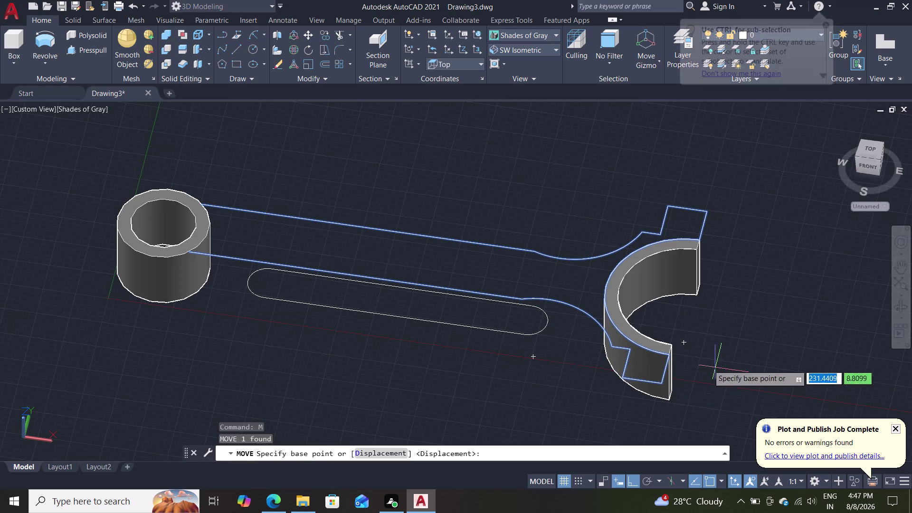
click(672, 358)
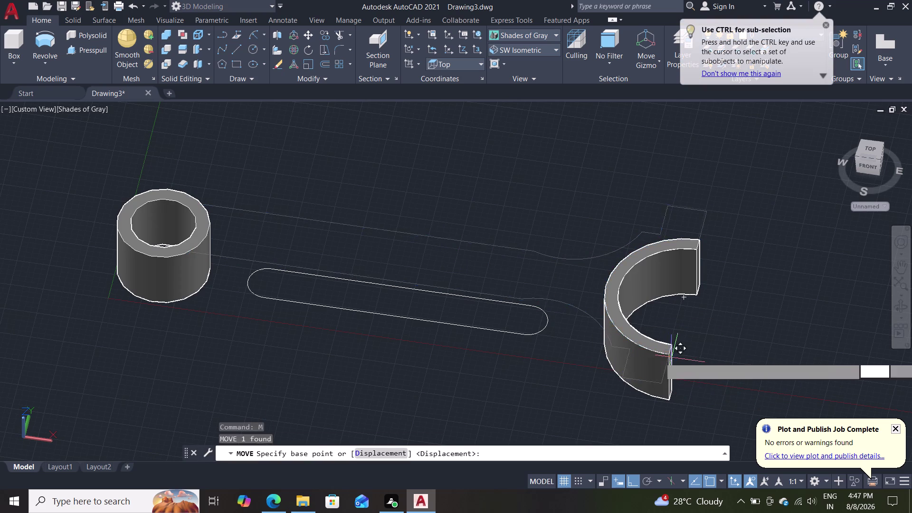
scroll(up, 3)
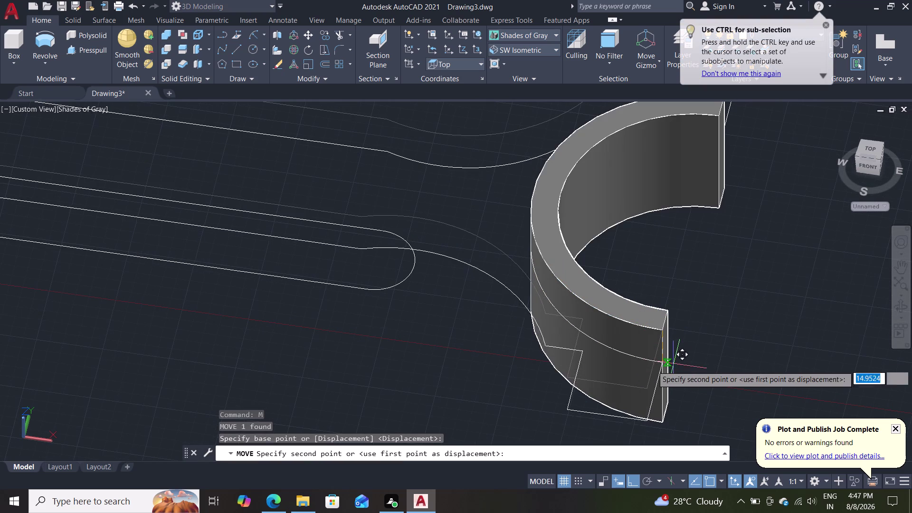
text(6)
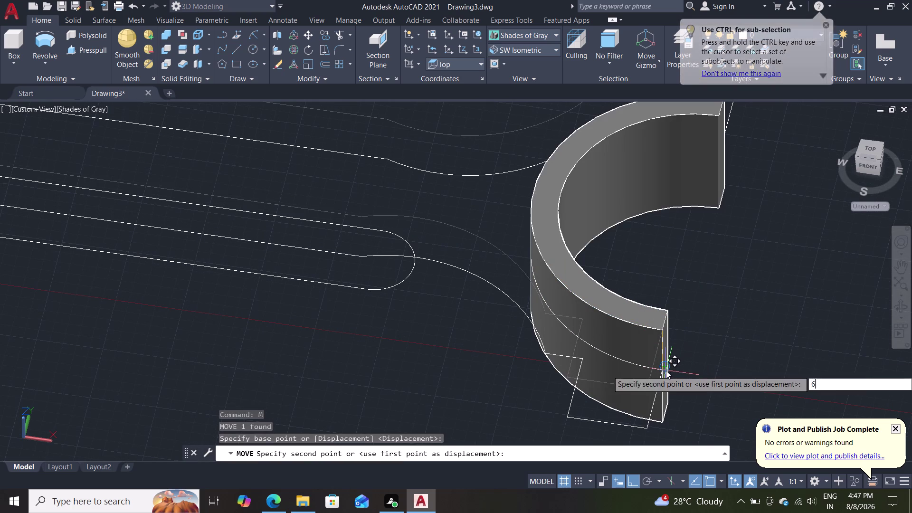
text(.5)
key(Return)
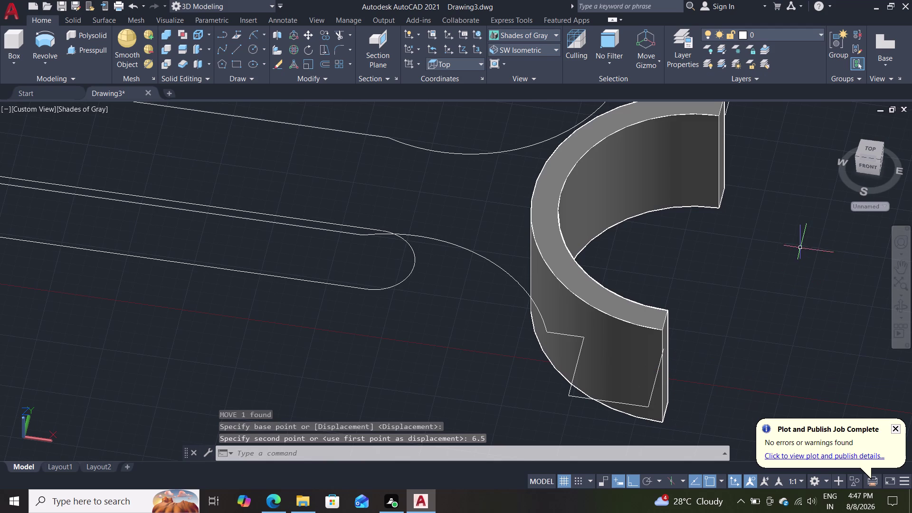
Start Presspull from the Home tab and pick the web outline.
scroll(down, 3)
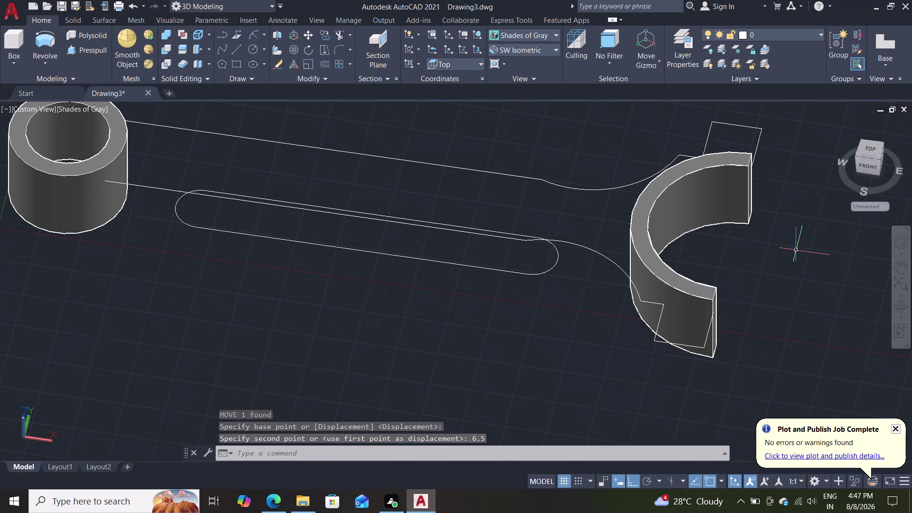
scroll(down, 3)
scroll(up, 3)
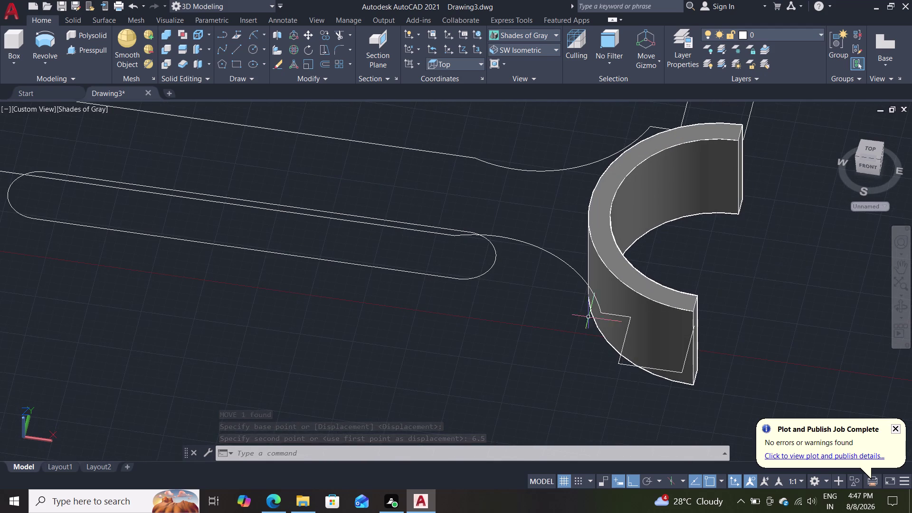
scroll(down, 3)
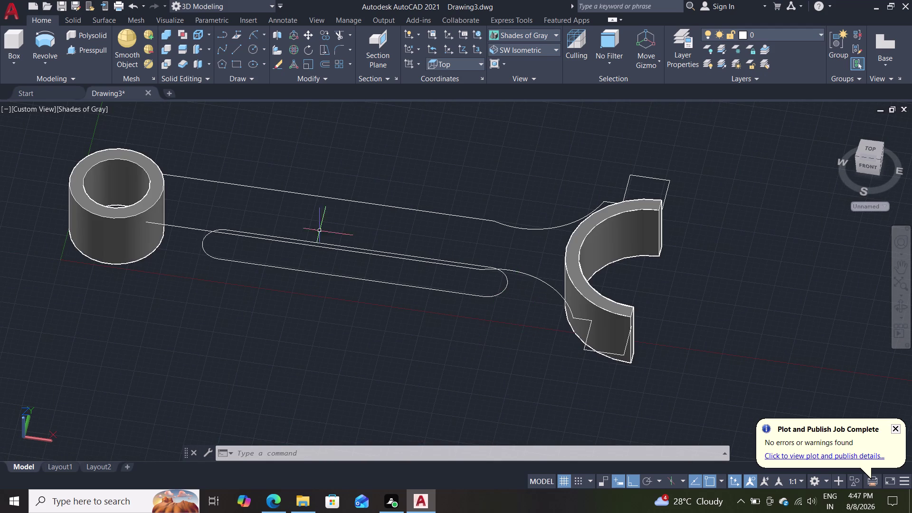
click(68, 51)
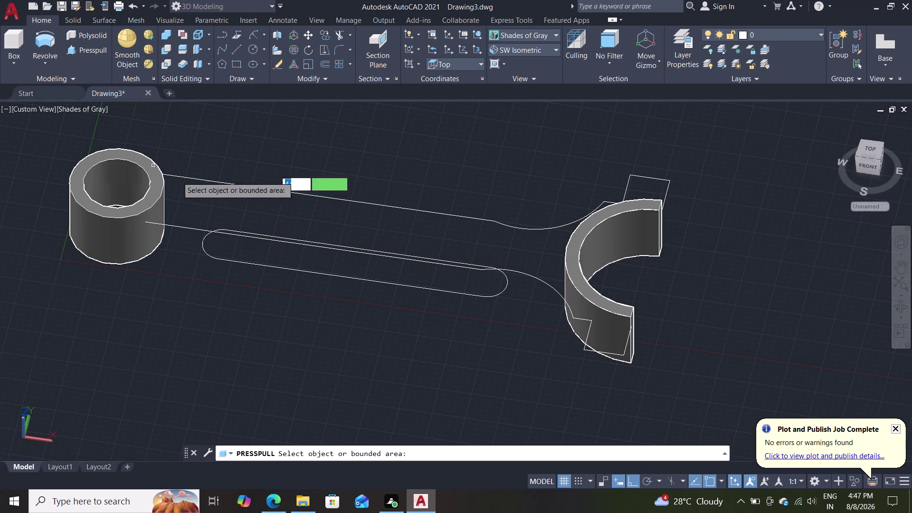
click(276, 190)
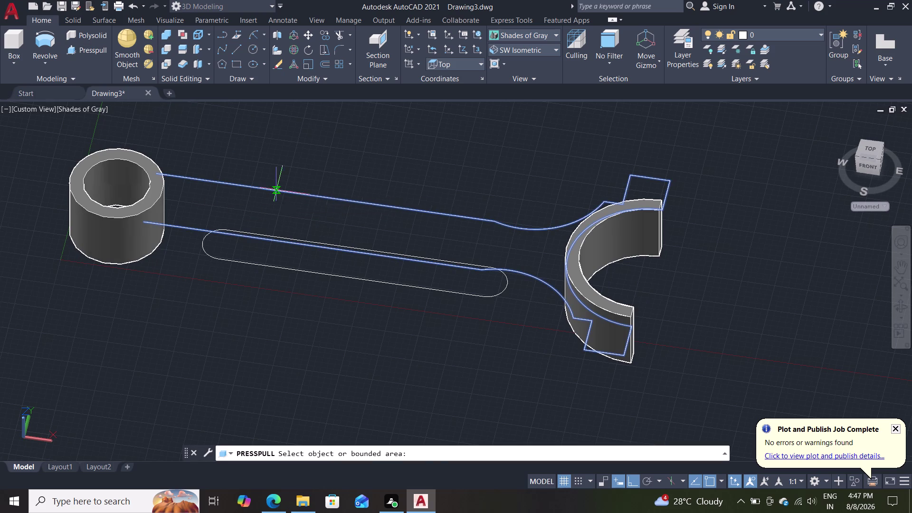